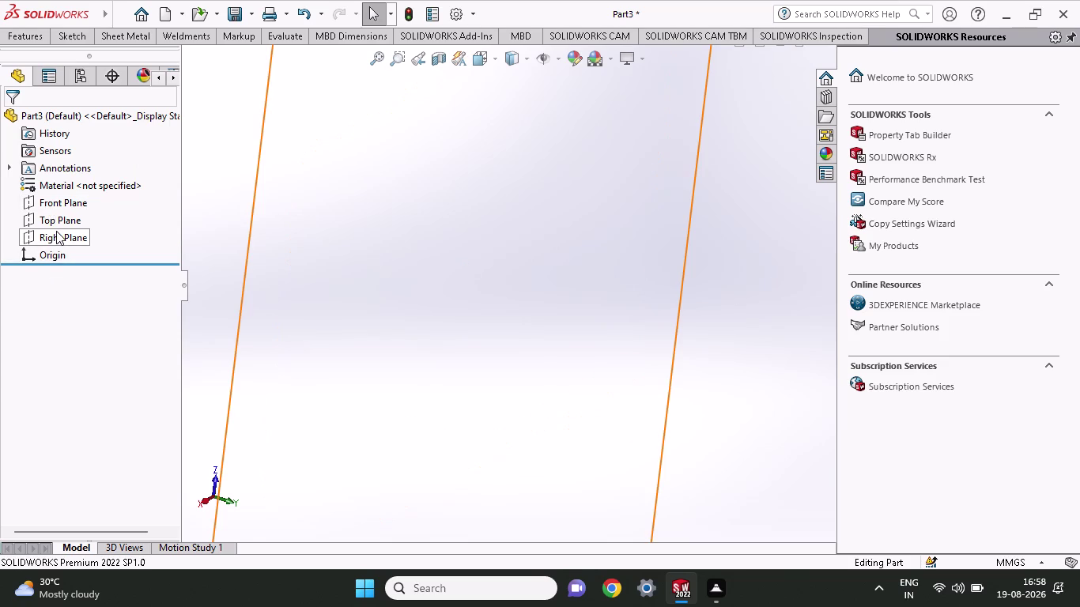
Start a sketch on the Front Plane and draw a center rectangle from the origin.
right_click(48, 206)
click(51, 188)
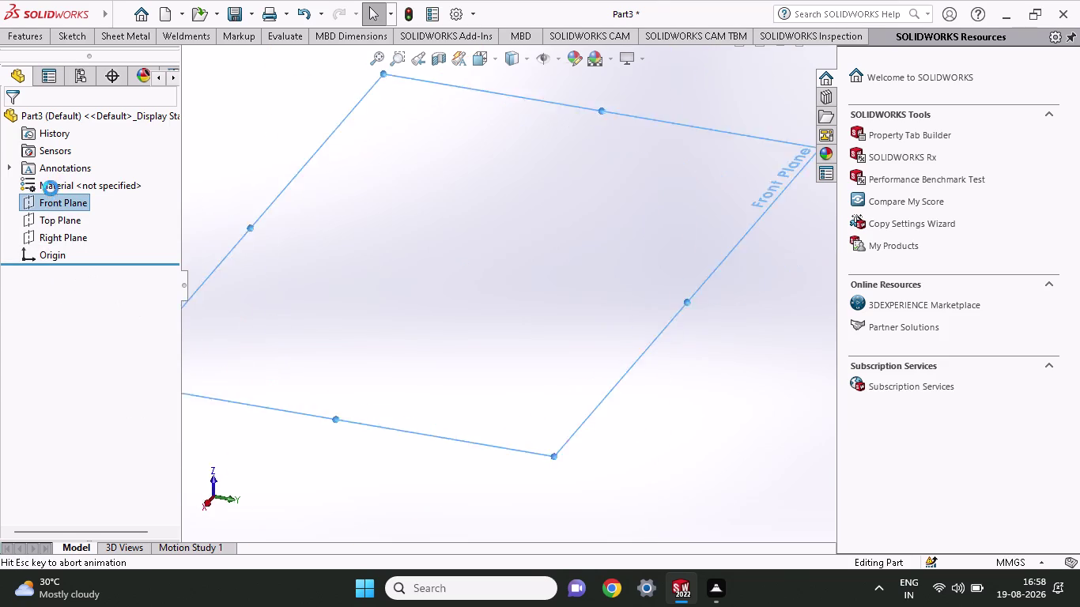
click(71, 36)
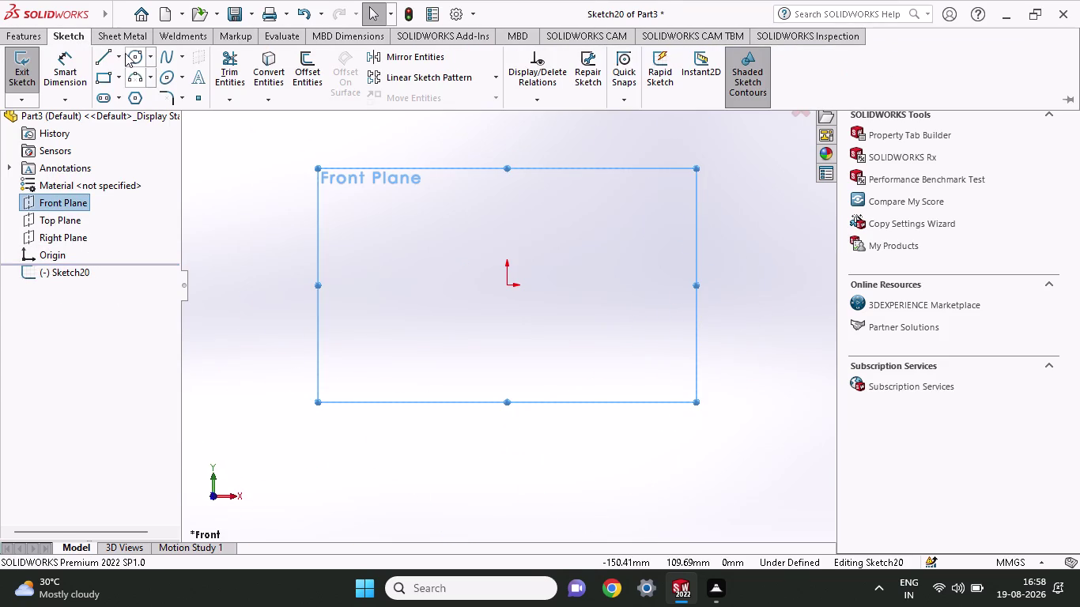
click(111, 77)
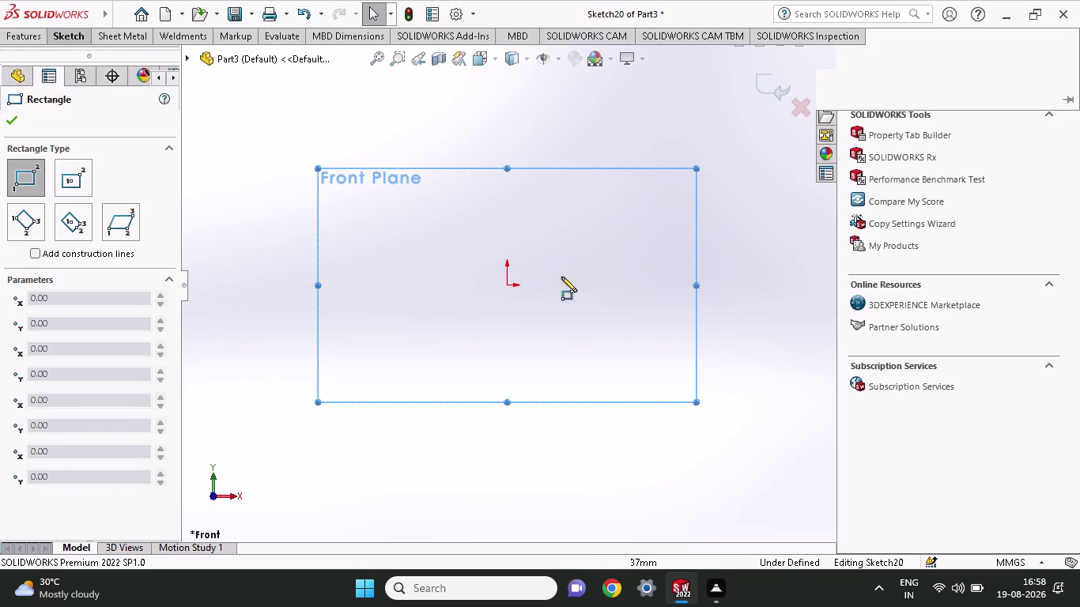
click(80, 37)
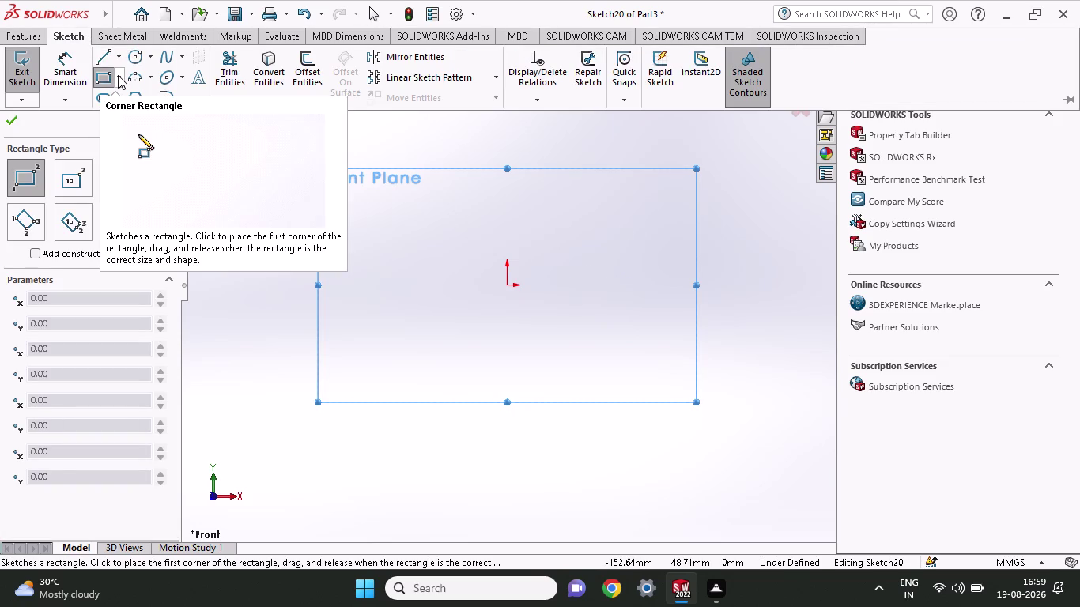
click(117, 75)
click(120, 122)
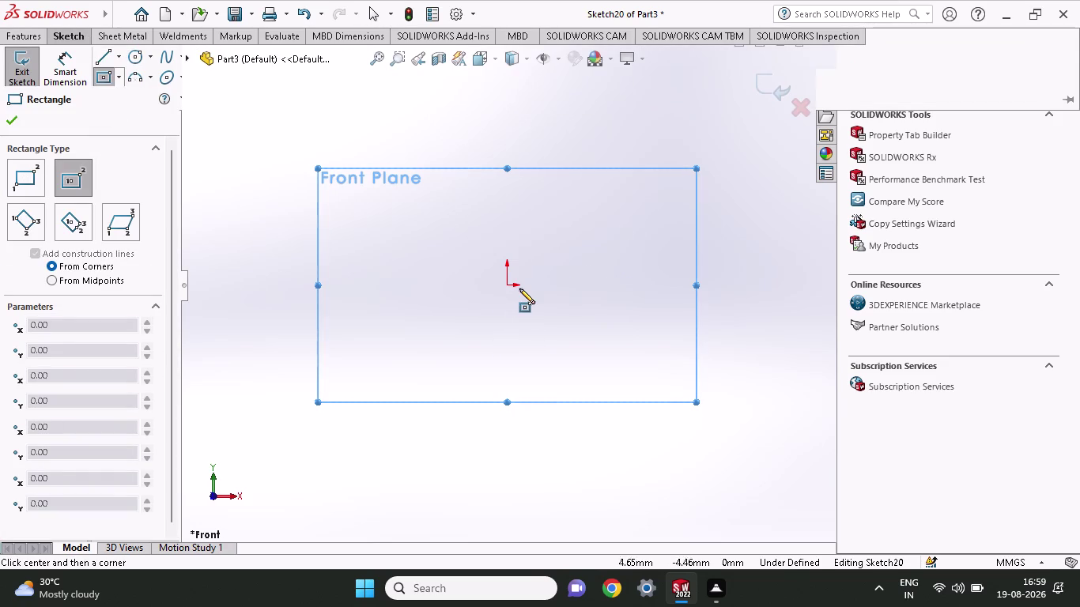
click(508, 287)
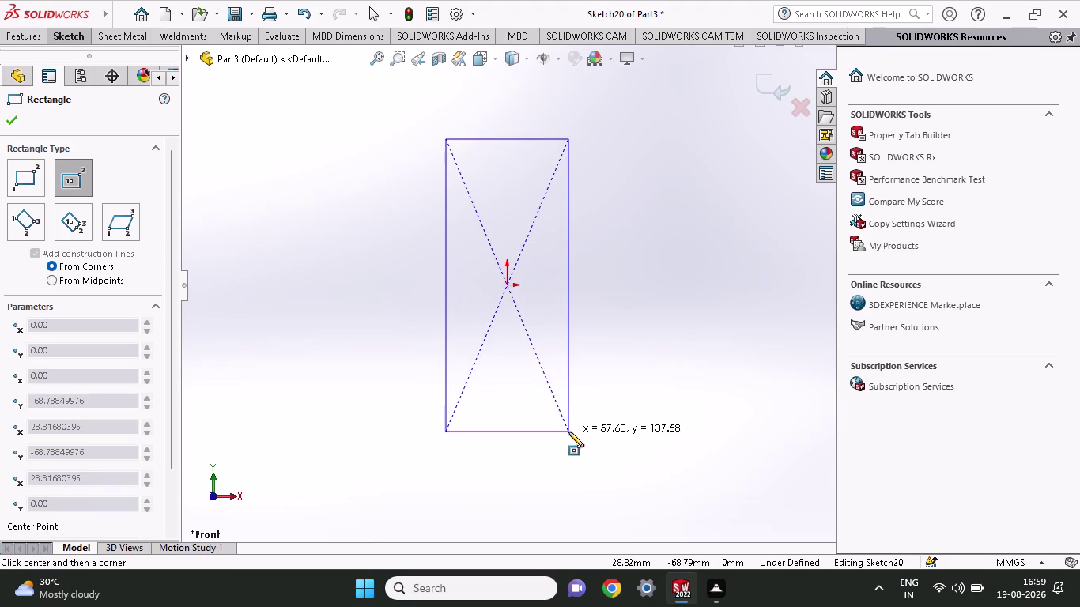
click(568, 435)
click(72, 30)
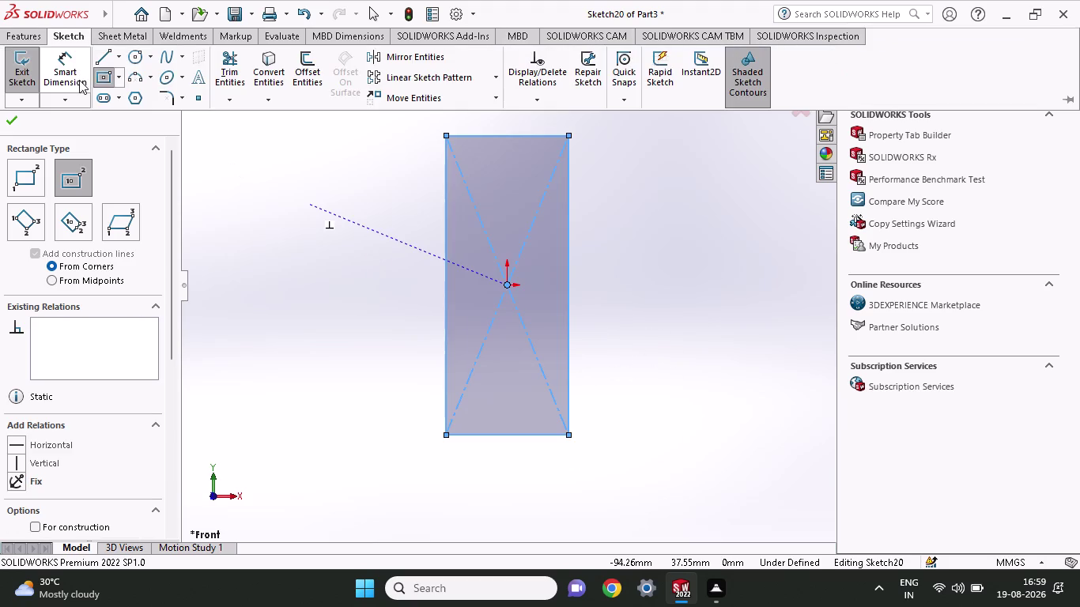
Dimension the rectangle 32 mm wide and 55 mm tall.
click(79, 80)
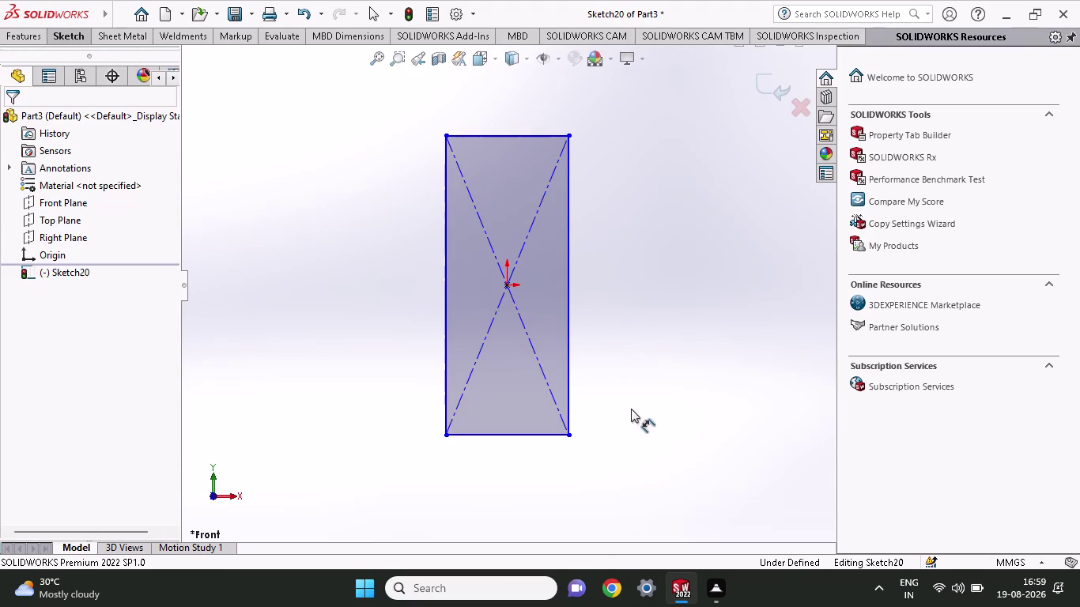
click(545, 436)
click(531, 488)
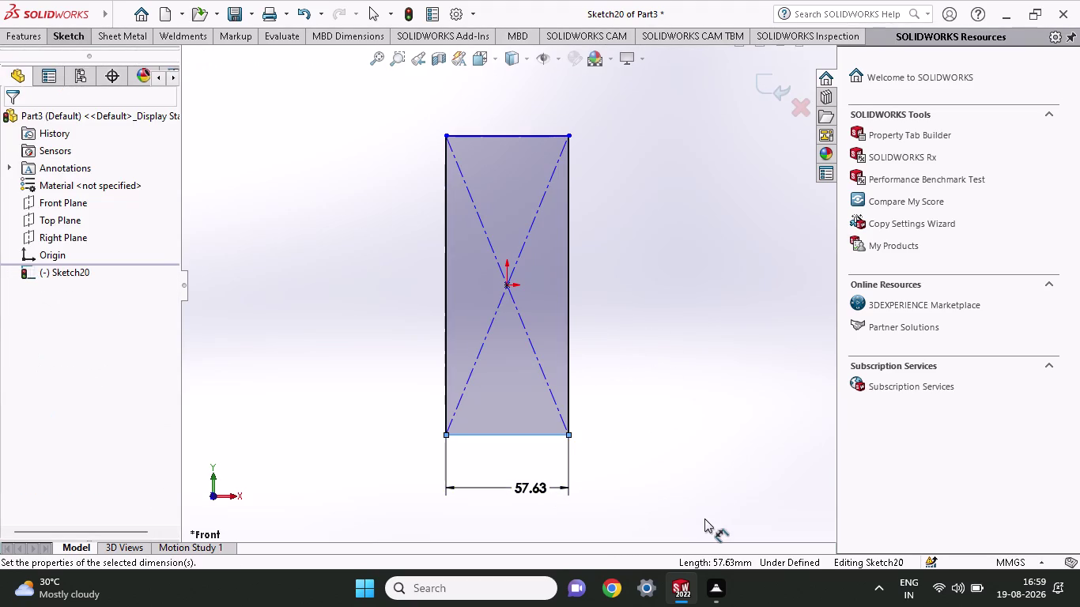
text(32)
key(Return)
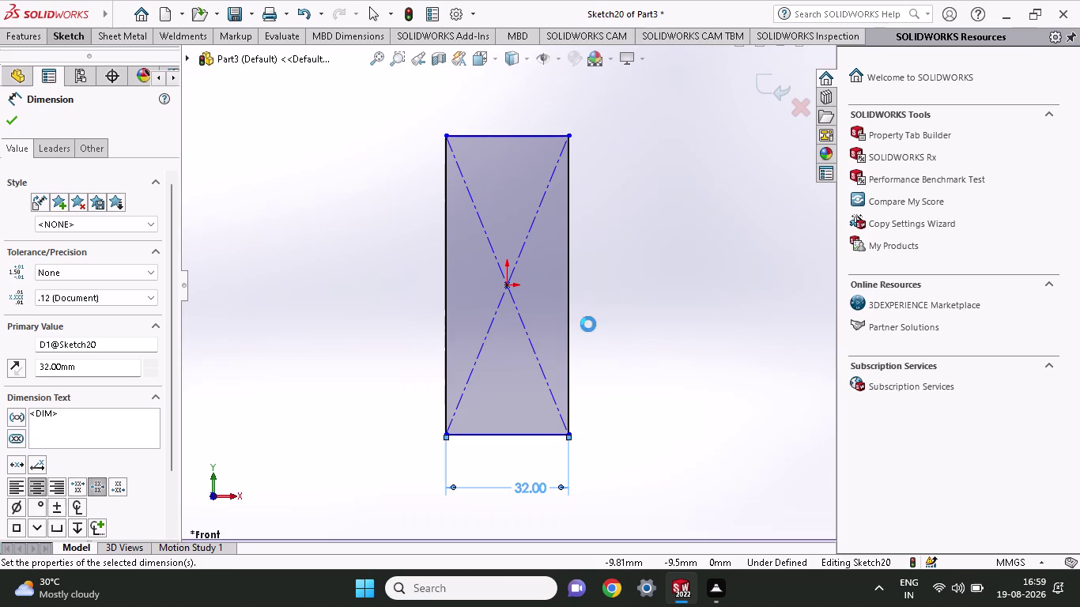
click(570, 326)
click(658, 330)
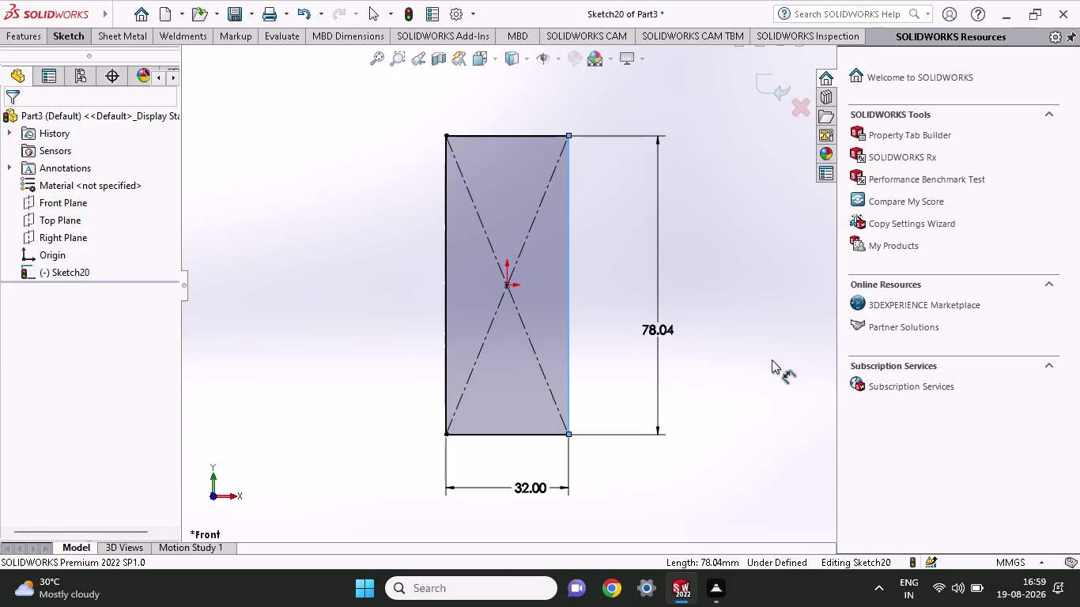
text(55)
key(Return)
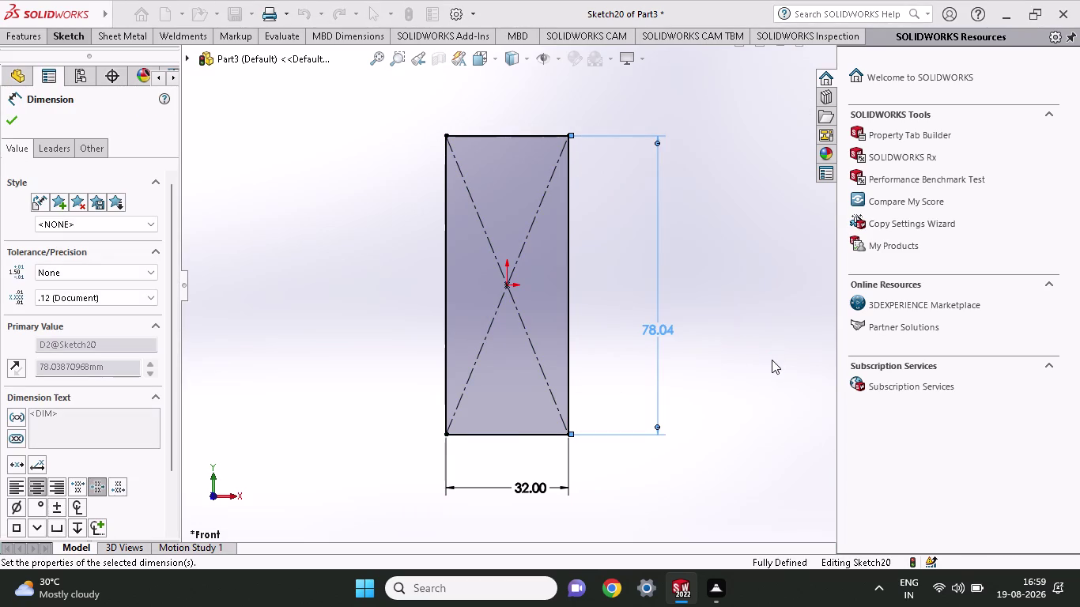
scroll(up, 3)
click(25, 37)
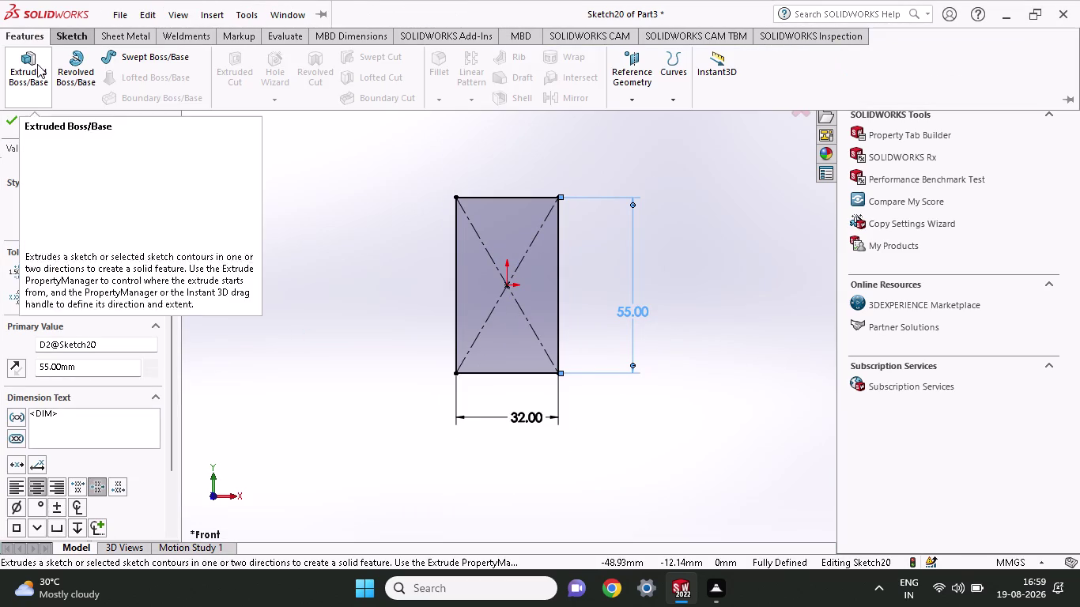
click(37, 64)
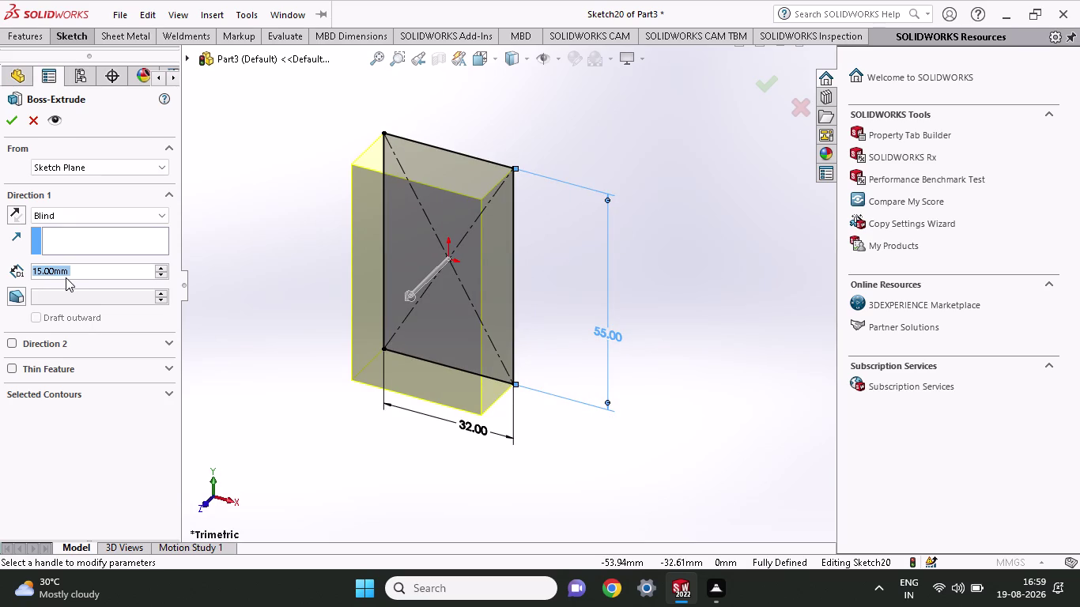
Extrude the rectangle 46 mm deep, then reselect the Front Plane.
text(46)
key(Return)
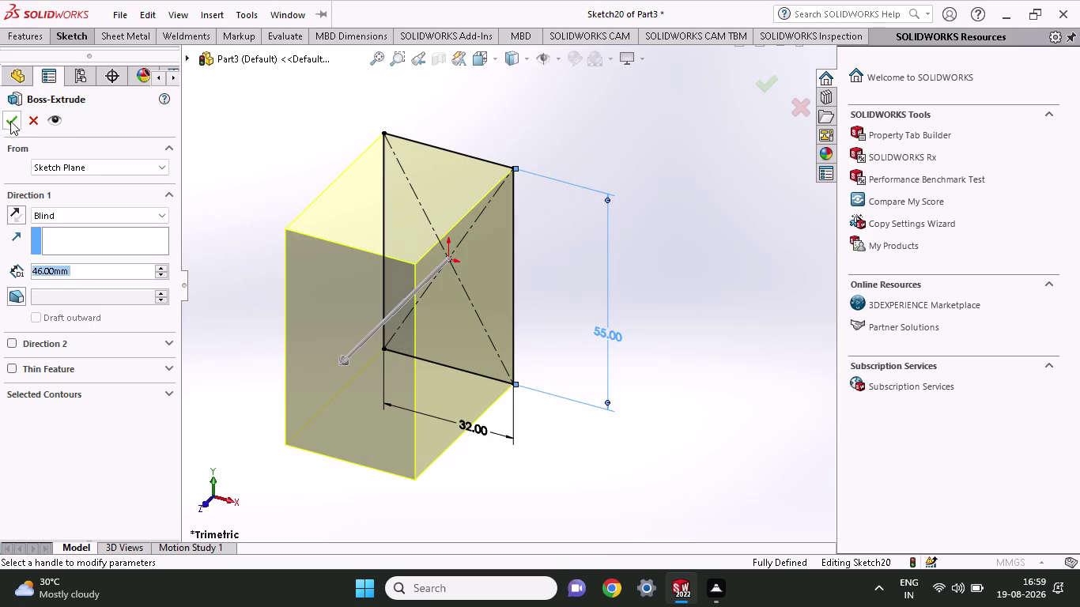
click(11, 120)
click(630, 383)
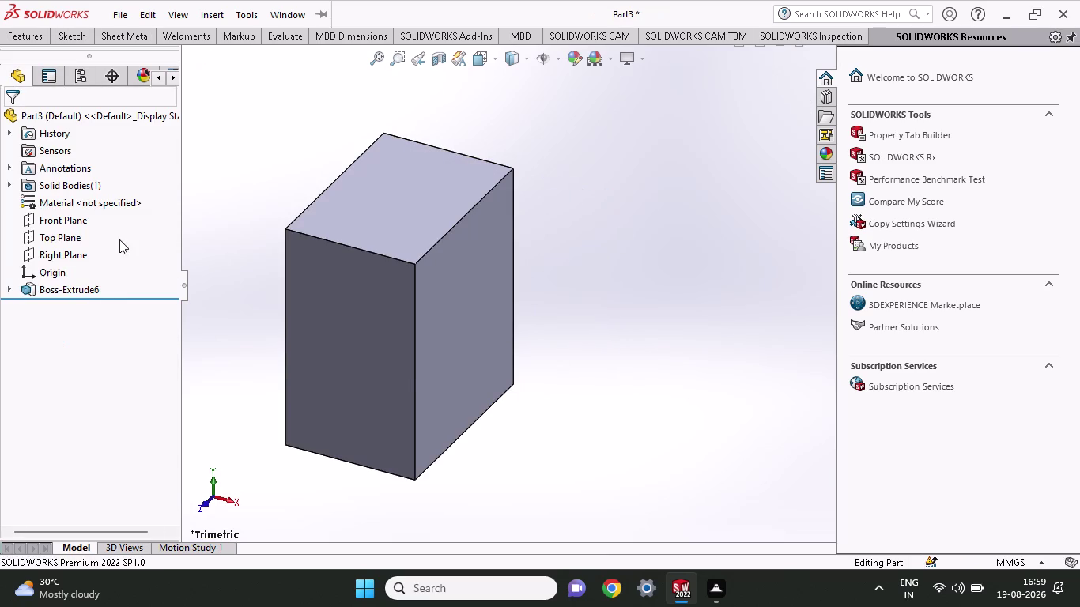
click(68, 222)
Draw a corner rectangle over the block's lower-left part on the Front Plane.
click(88, 203)
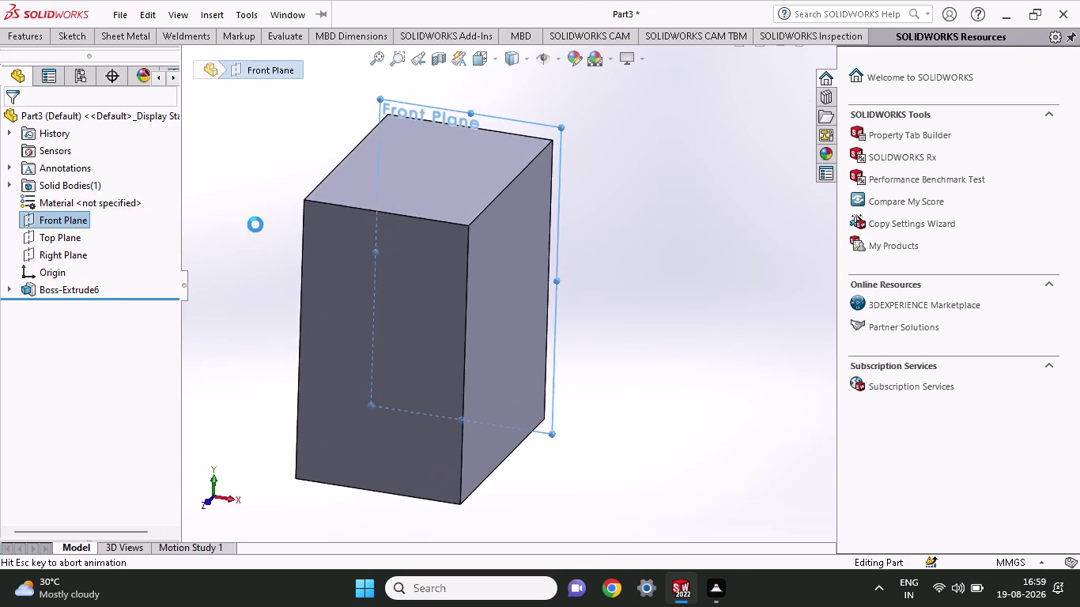
scroll(up, 3)
scroll(down, 3)
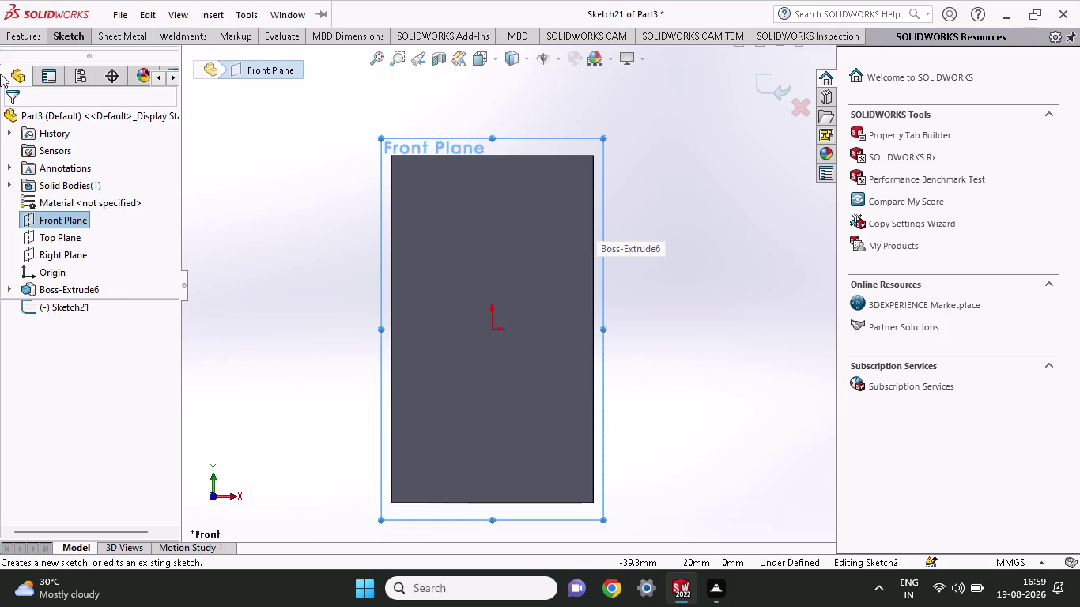
click(53, 39)
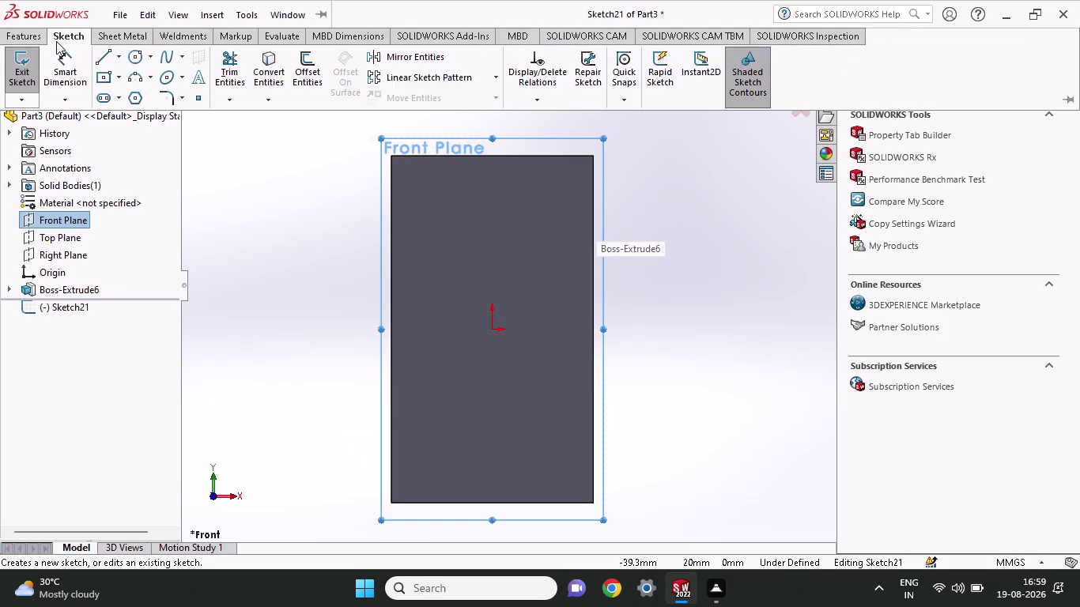
click(114, 79)
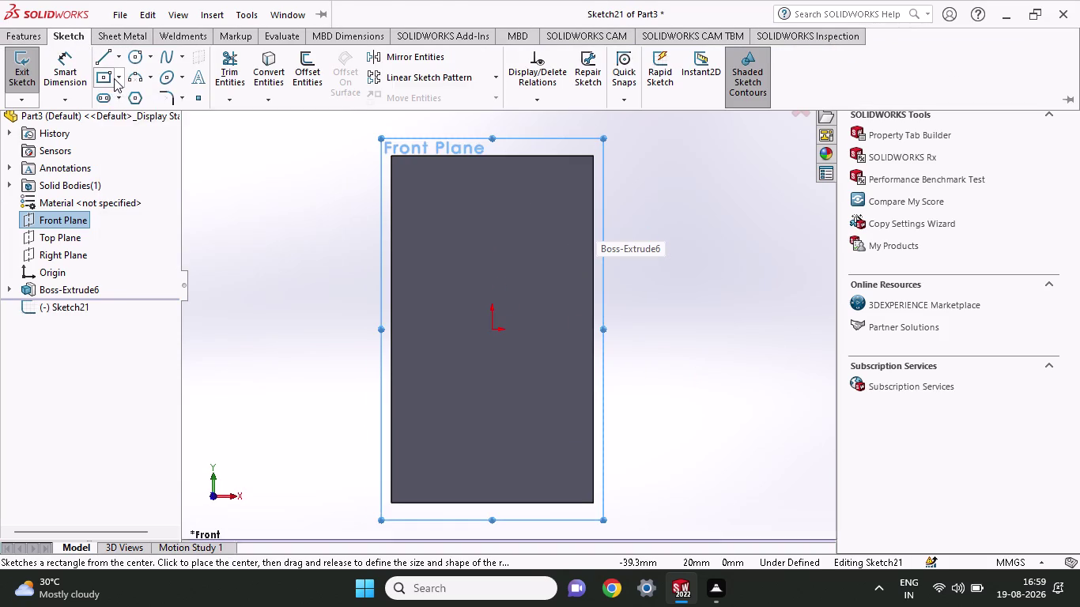
click(113, 94)
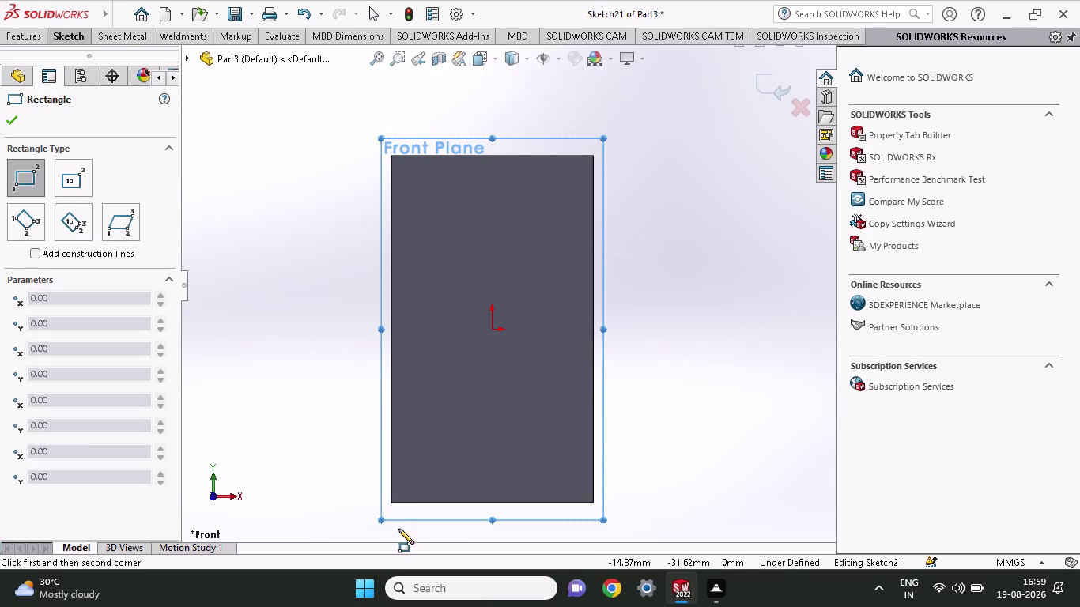
drag(388, 500, 390, 490)
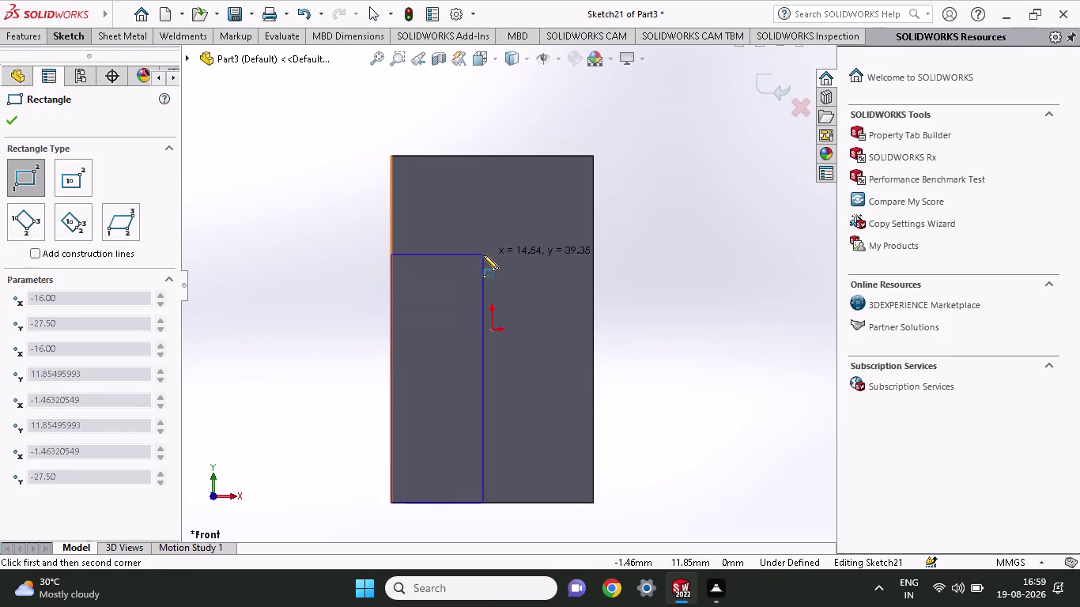
click(483, 255)
click(71, 41)
click(72, 63)
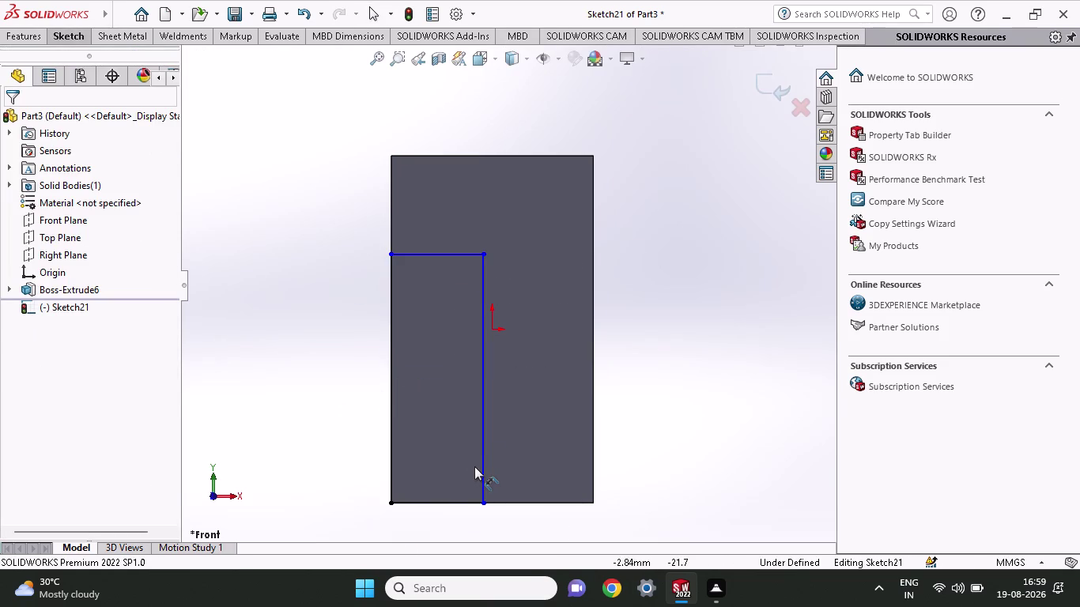
Dimension the strip's width as 32-22, giving 10 mm.
click(456, 501)
scroll(down, 3)
scroll(down, 3)
click(453, 511)
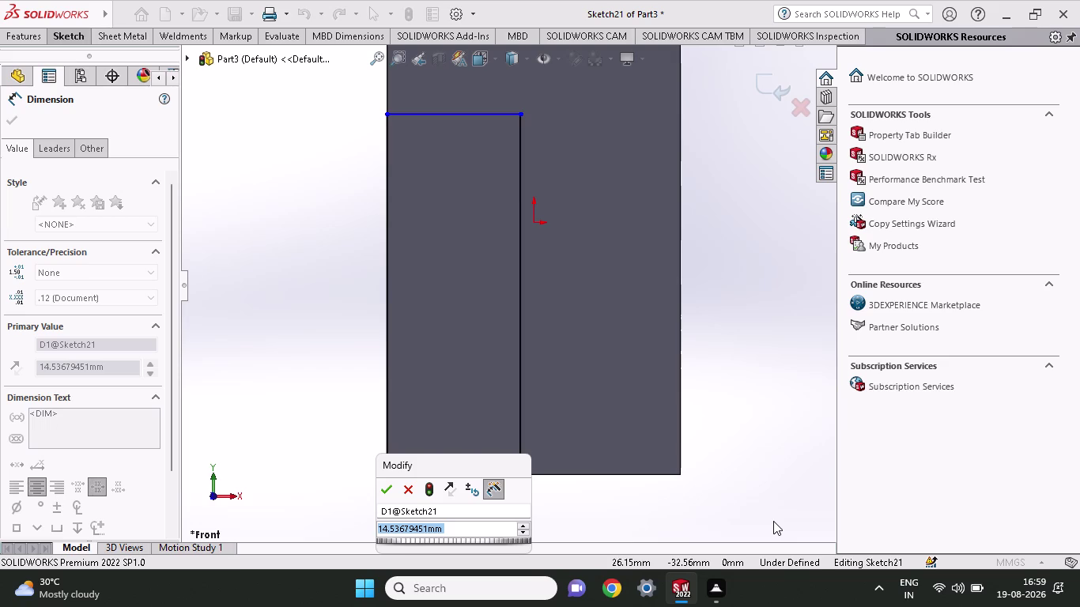
text(32-)
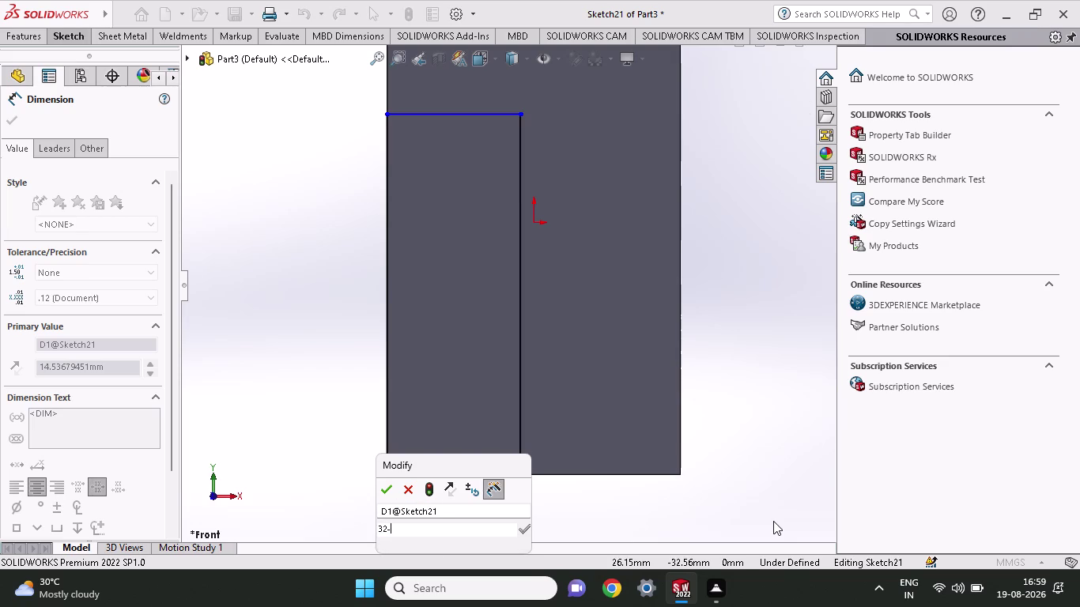
text(22)
key(Return)
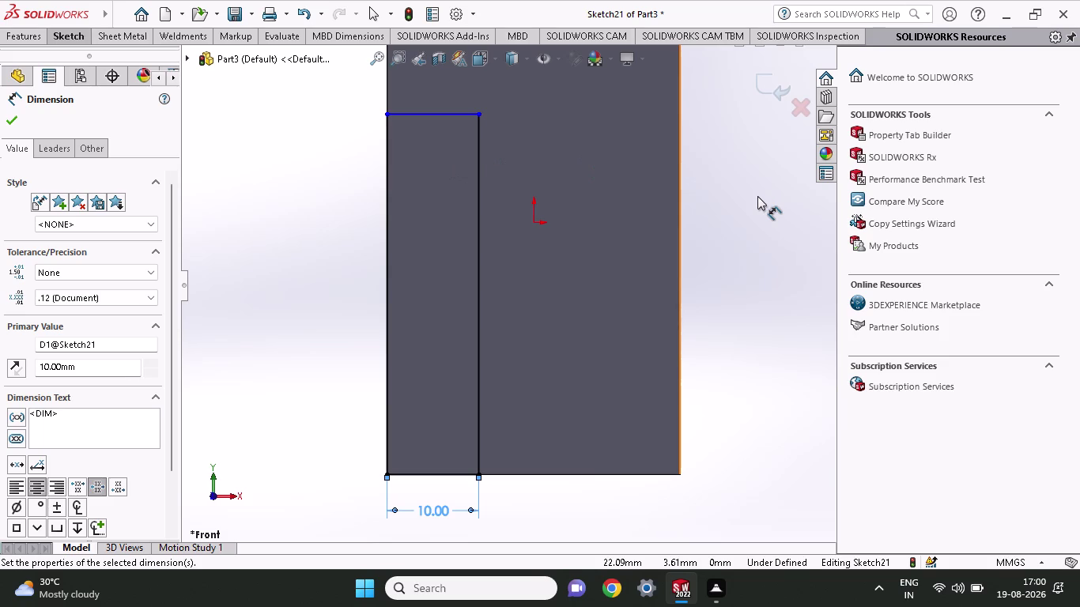
Dimension the strip's height as 55-12, giving 43 mm.
scroll(up, 3)
scroll(up, 3)
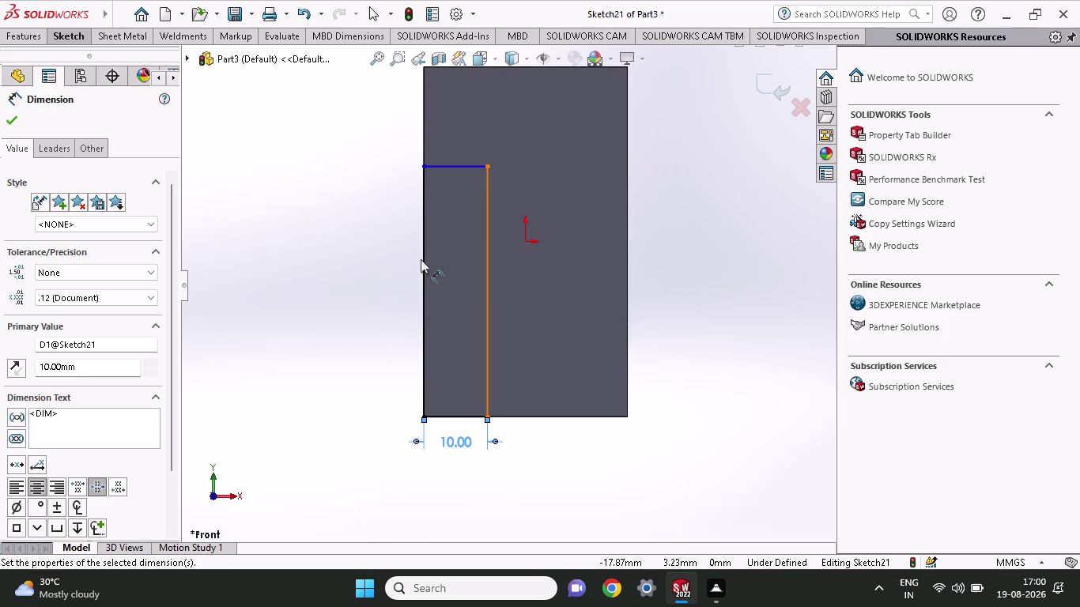
click(489, 268)
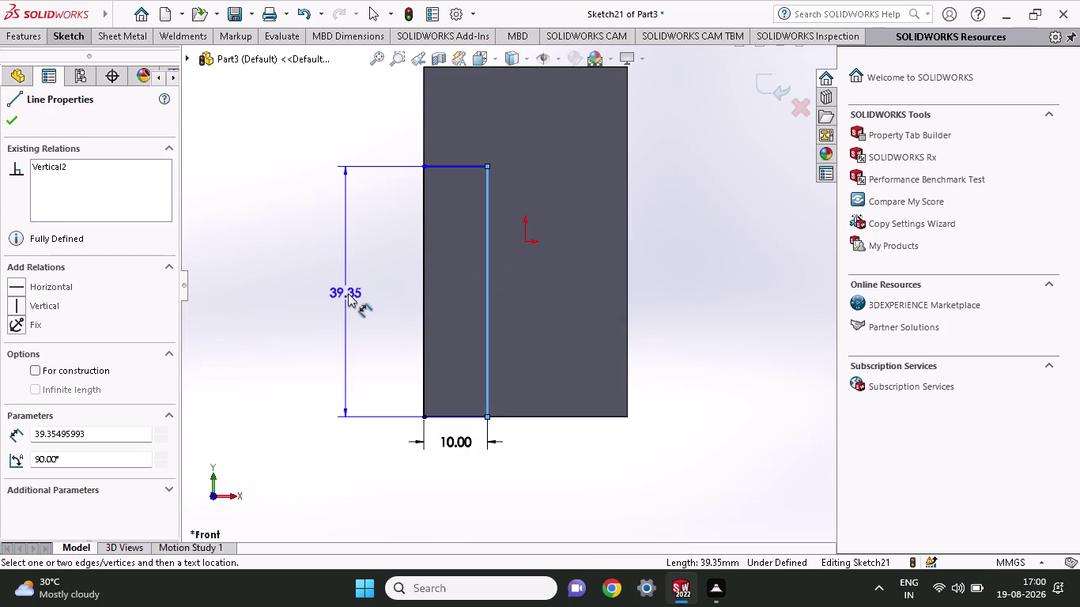
click(357, 311)
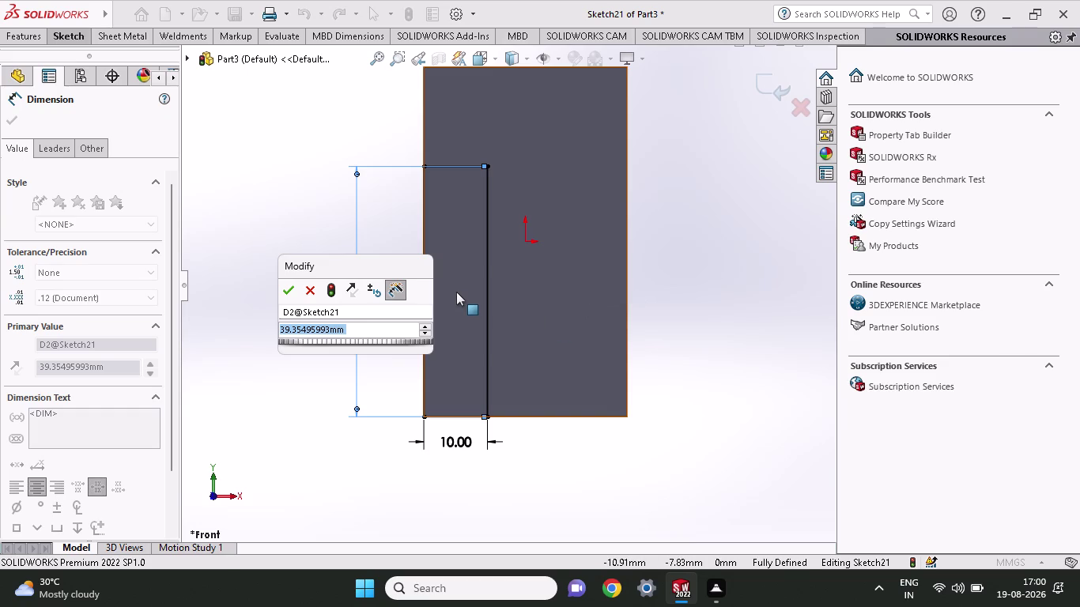
text(55-12)
key(Return)
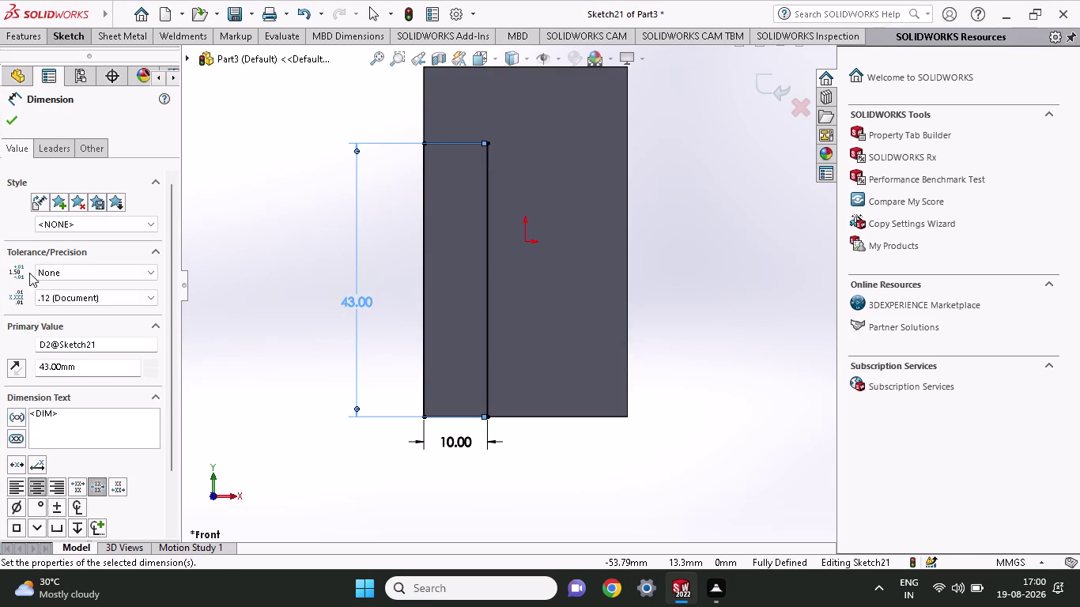
click(10, 120)
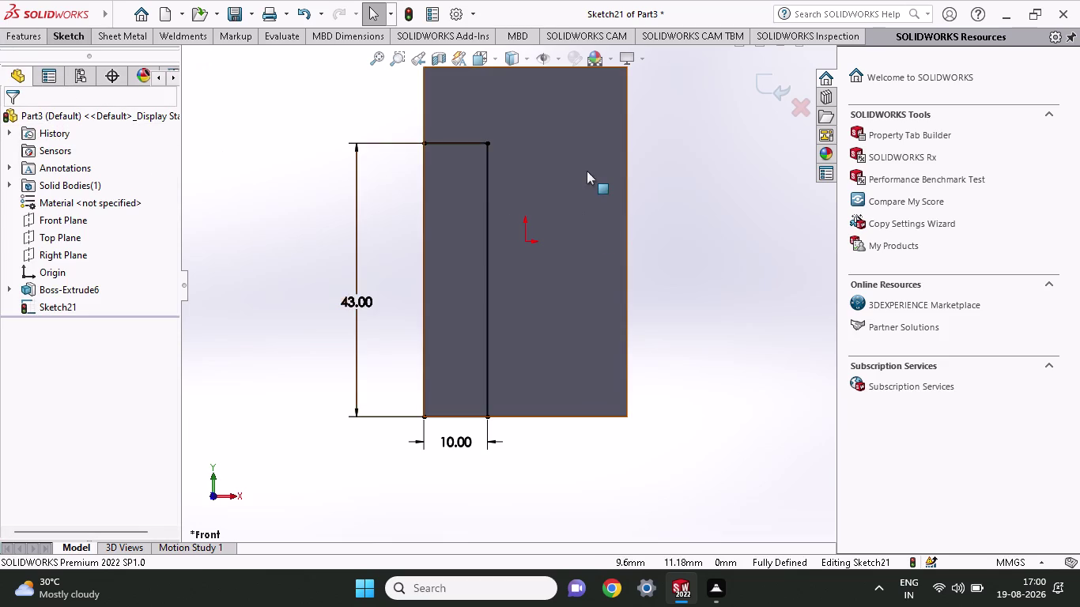
click(73, 38)
Draw a corner rectangle along the block's right edge.
click(104, 82)
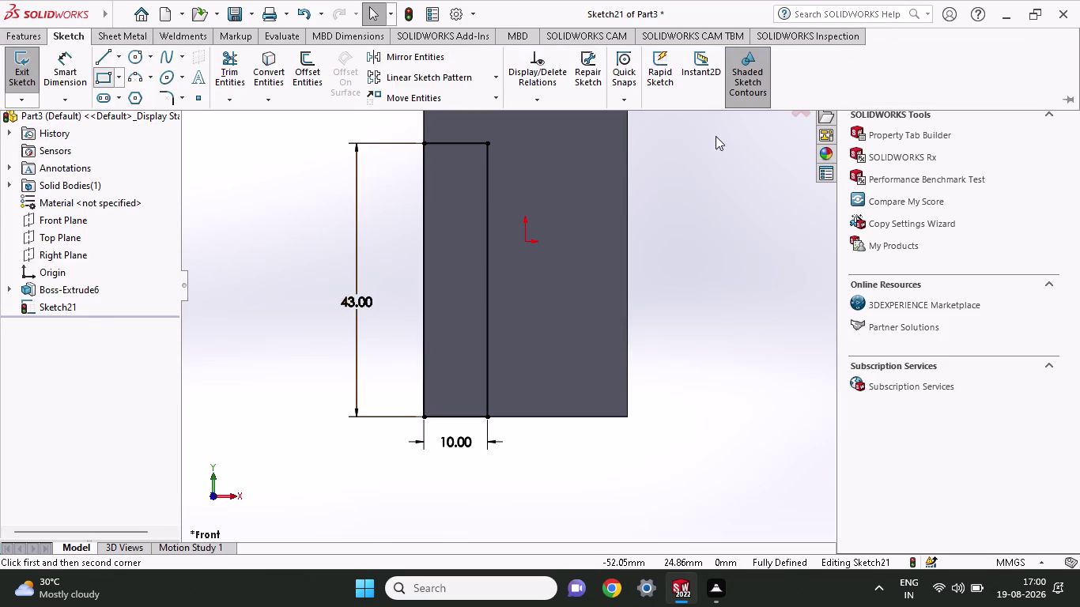
click(625, 68)
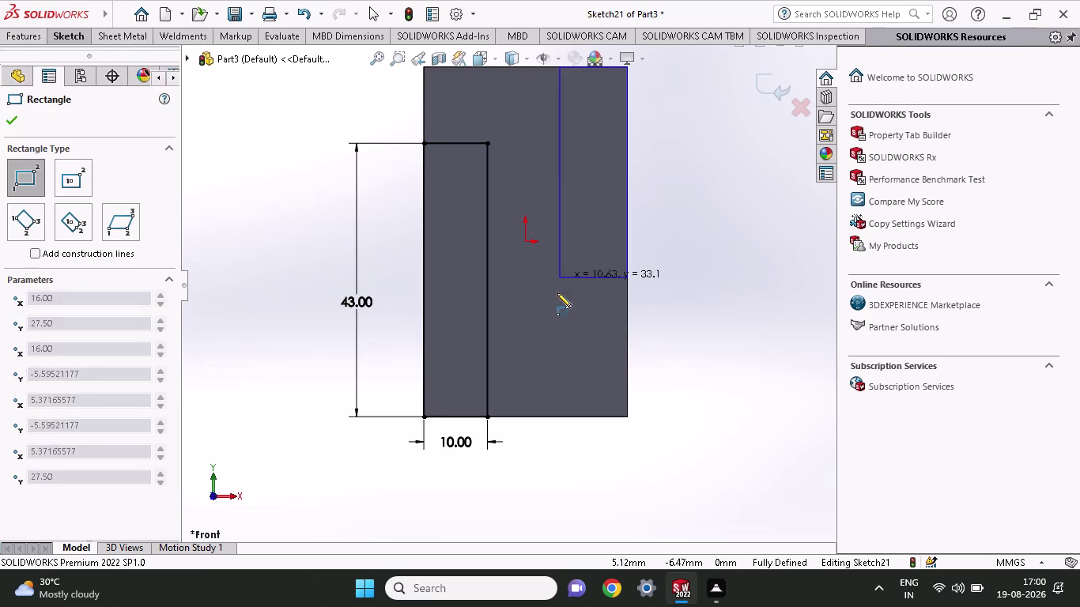
click(562, 329)
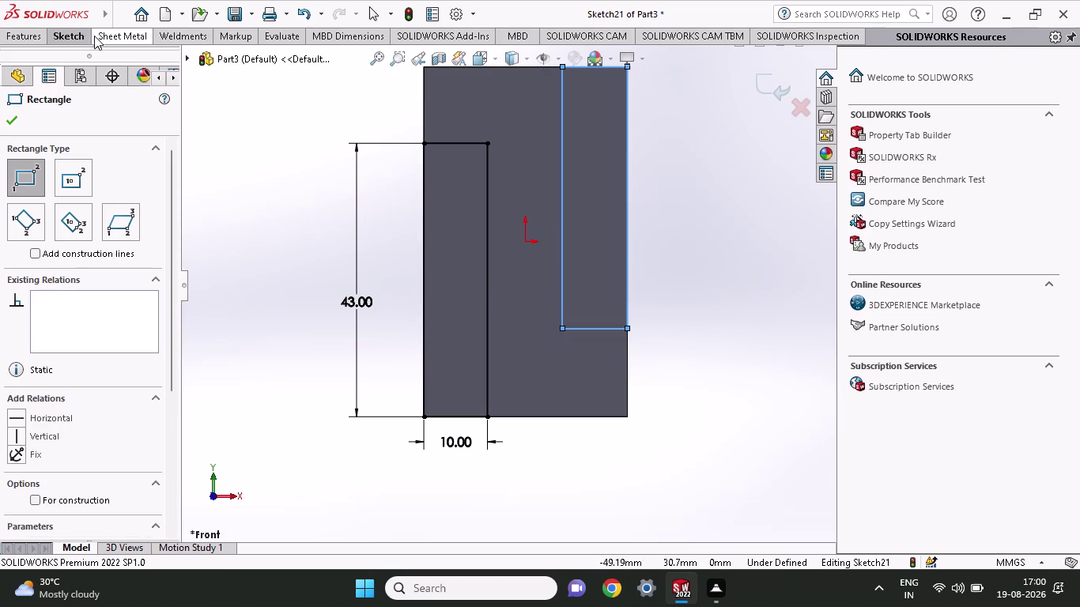
click(76, 38)
click(80, 65)
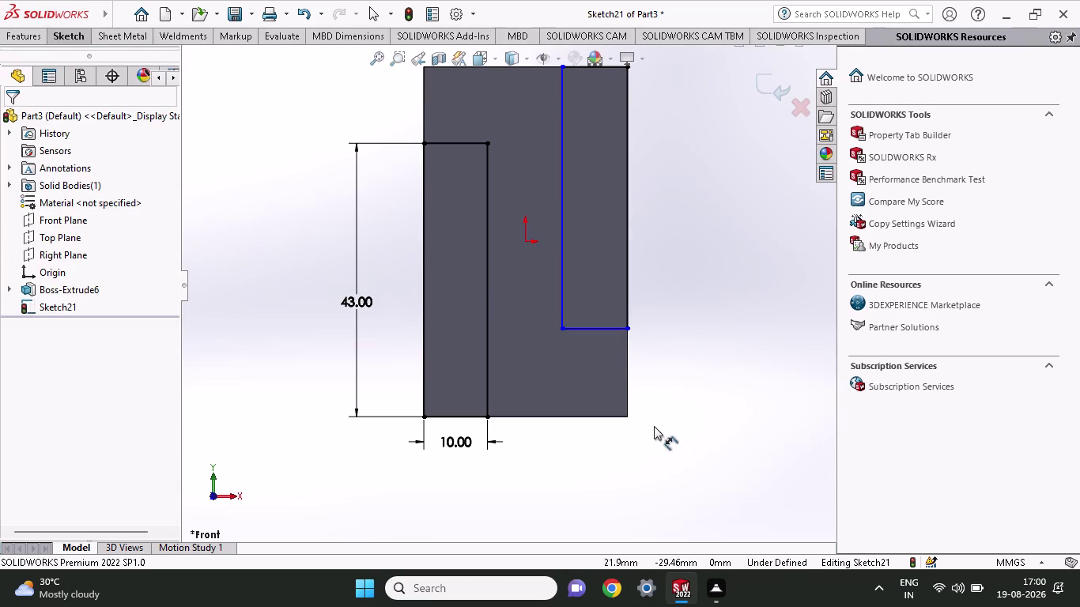
Dimension the right rectangle's lower corner 12 mm above the base.
click(628, 416)
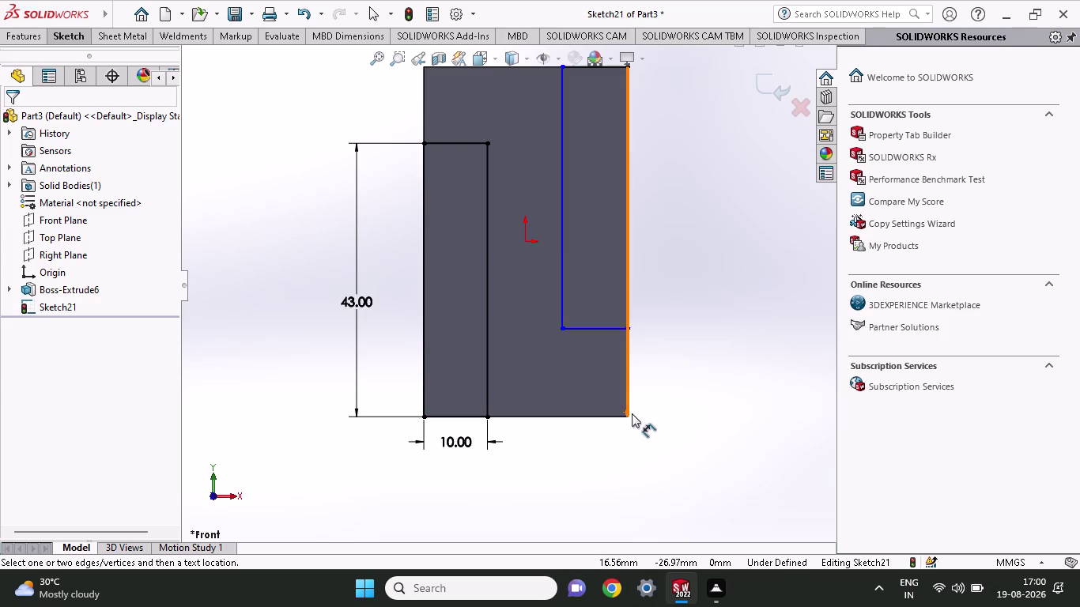
click(626, 419)
click(629, 330)
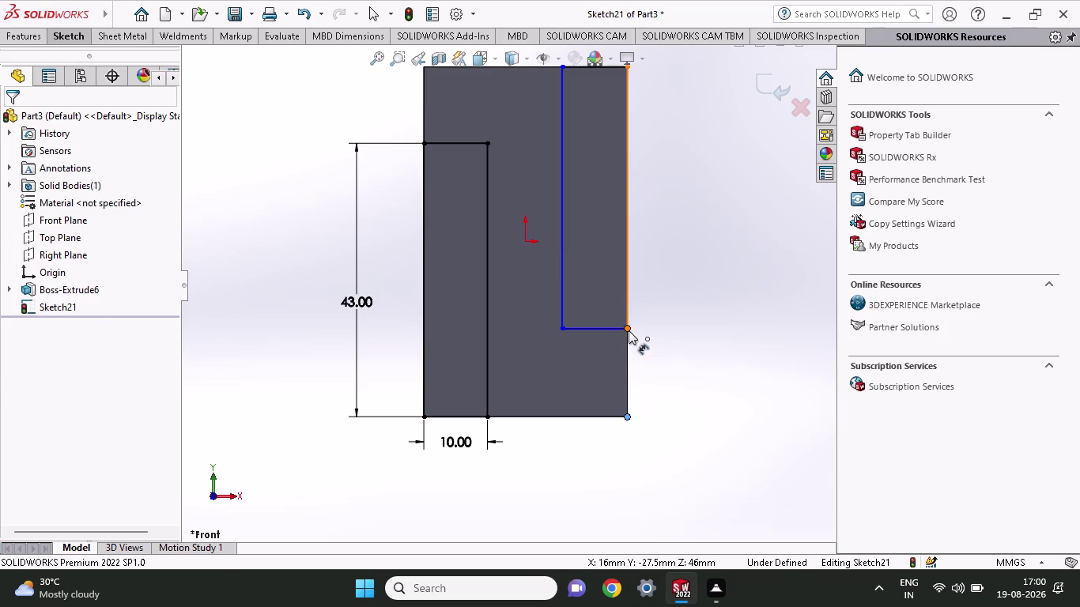
click(684, 347)
text(12)
key(Return)
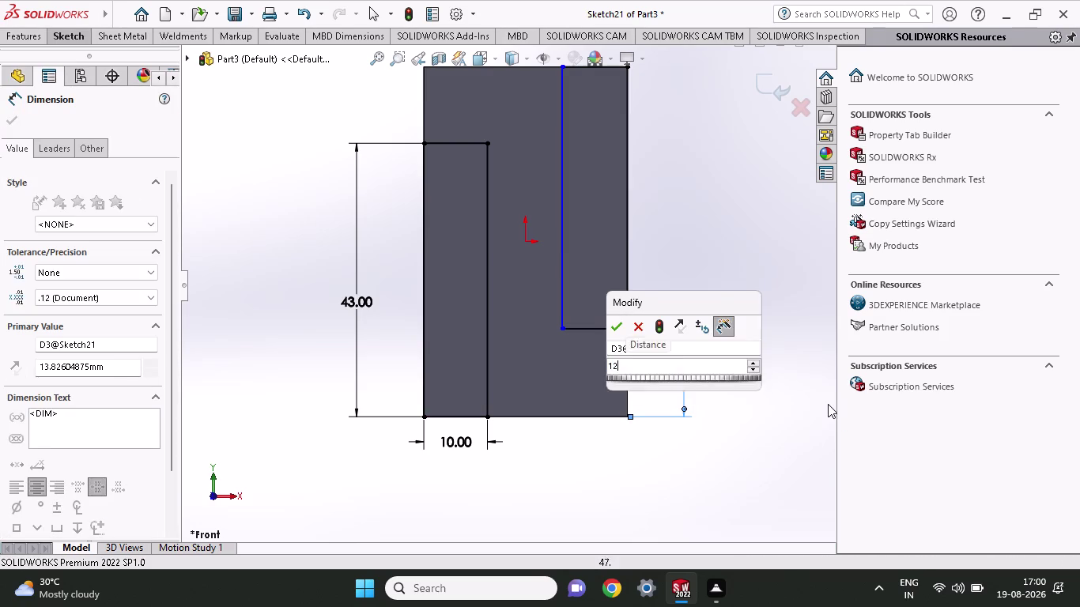
scroll(up, 3)
scroll(up, 3)
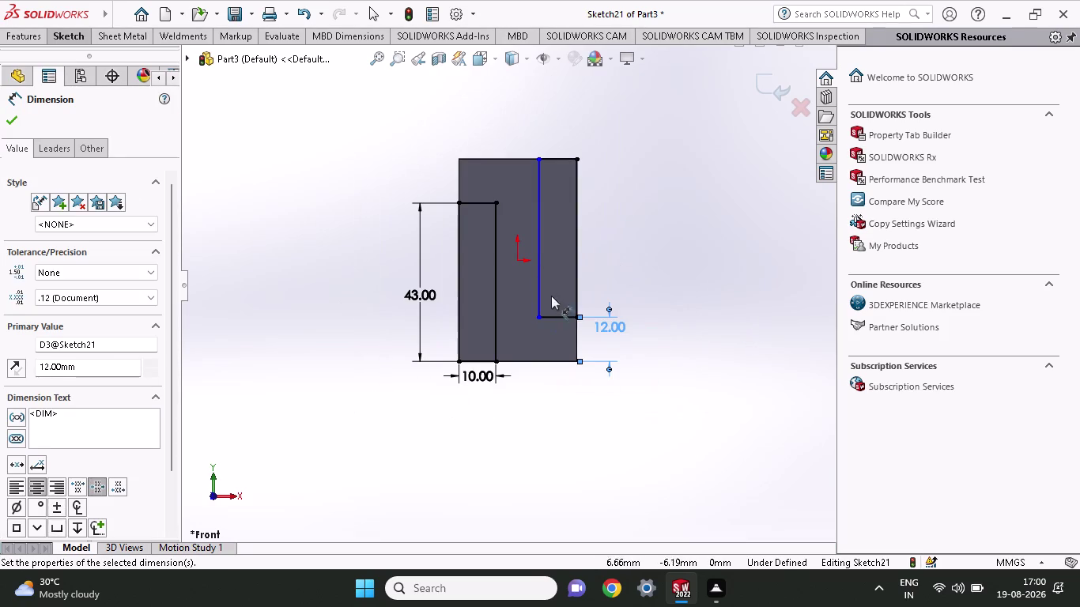
click(561, 315)
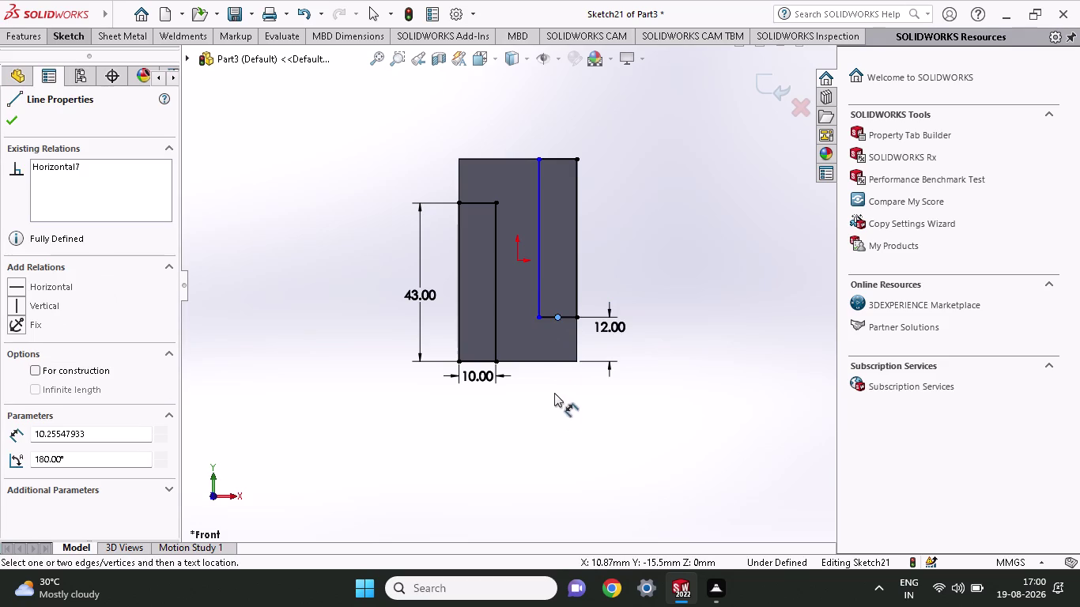
drag(570, 315, 570, 374)
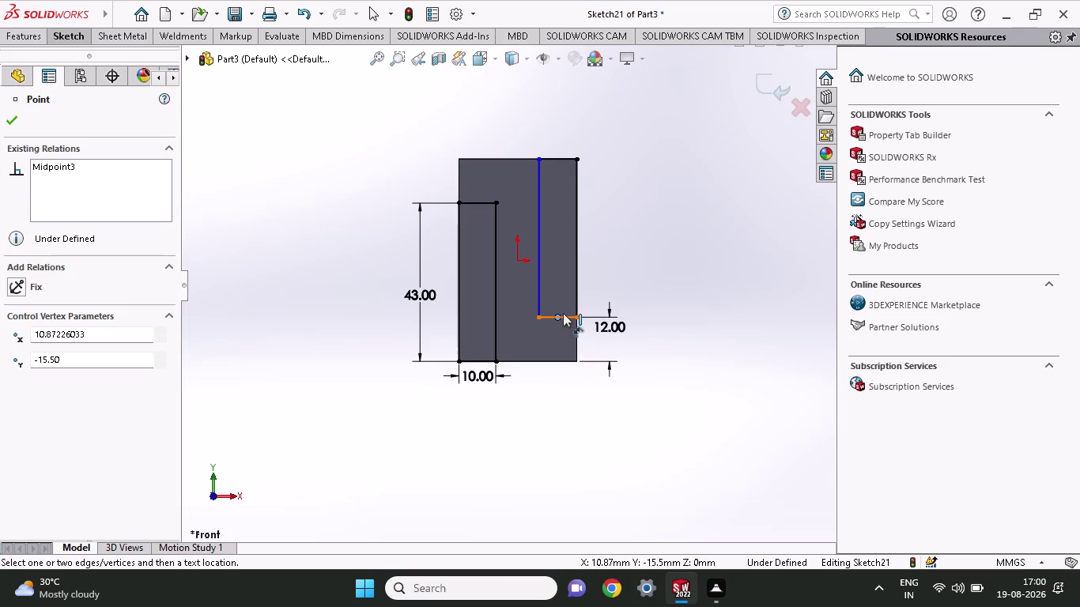
Set the right rectangle's bottom width to 5 mm.
click(576, 316)
click(537, 318)
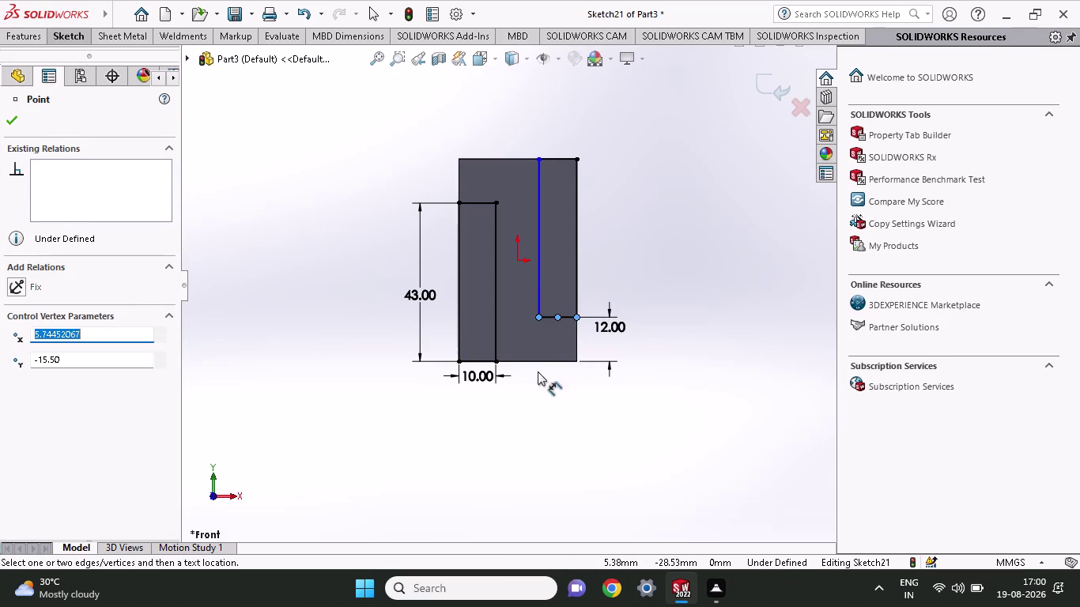
click(559, 399)
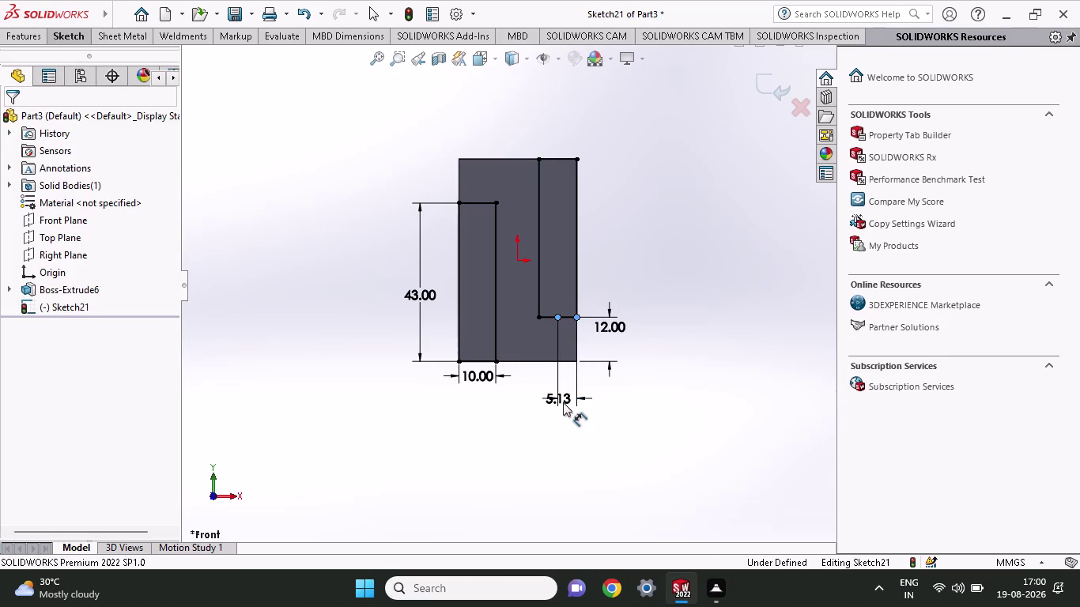
key(5)
key(Return)
Add the top width as a driven dimension, accepting the driven prompt.
scroll(up, 3)
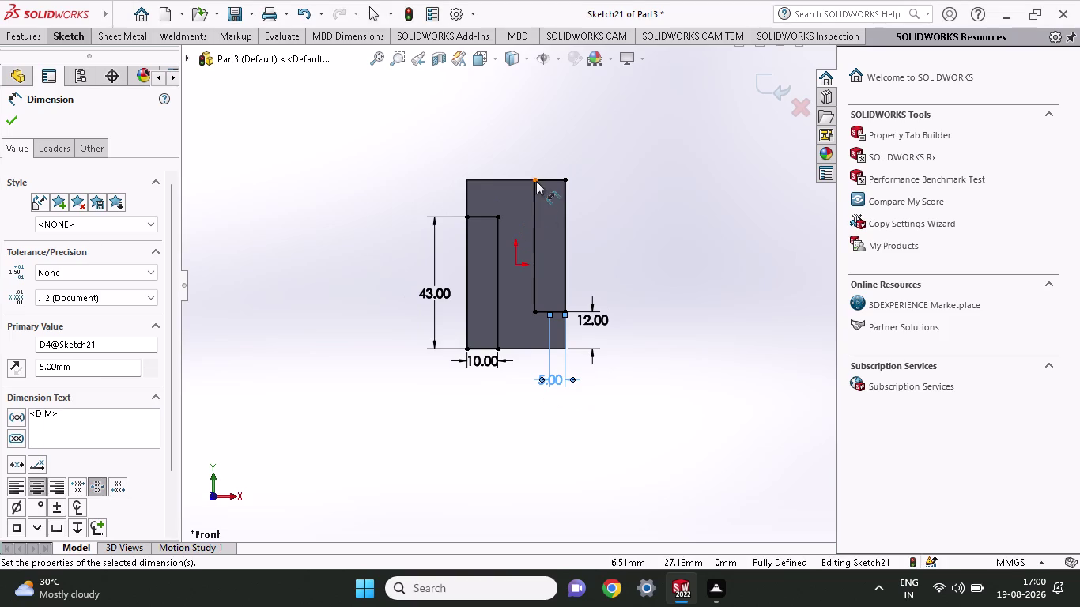
click(534, 179)
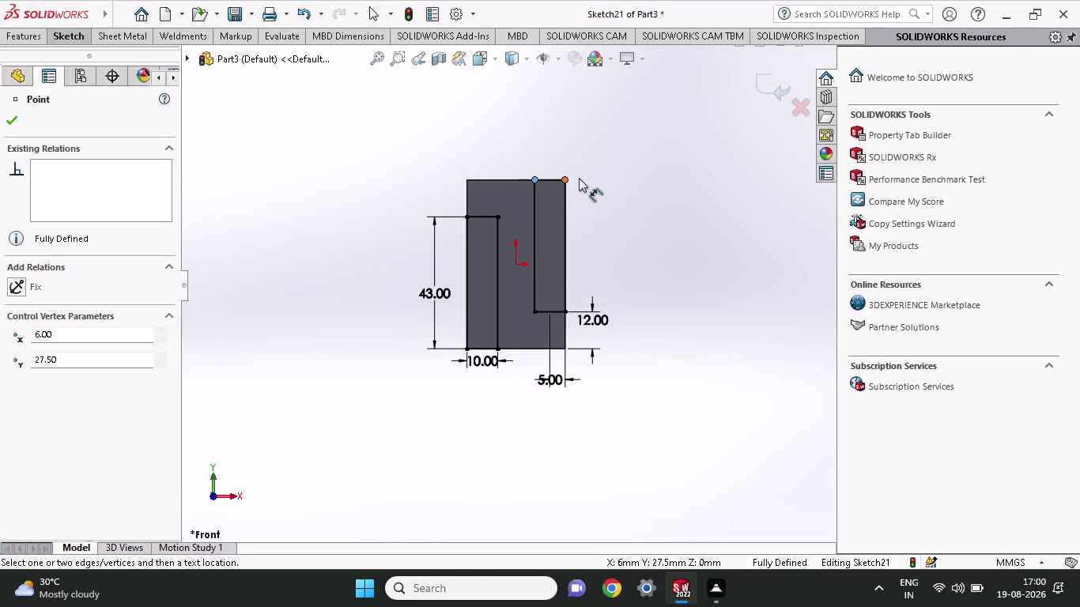
click(565, 181)
click(564, 143)
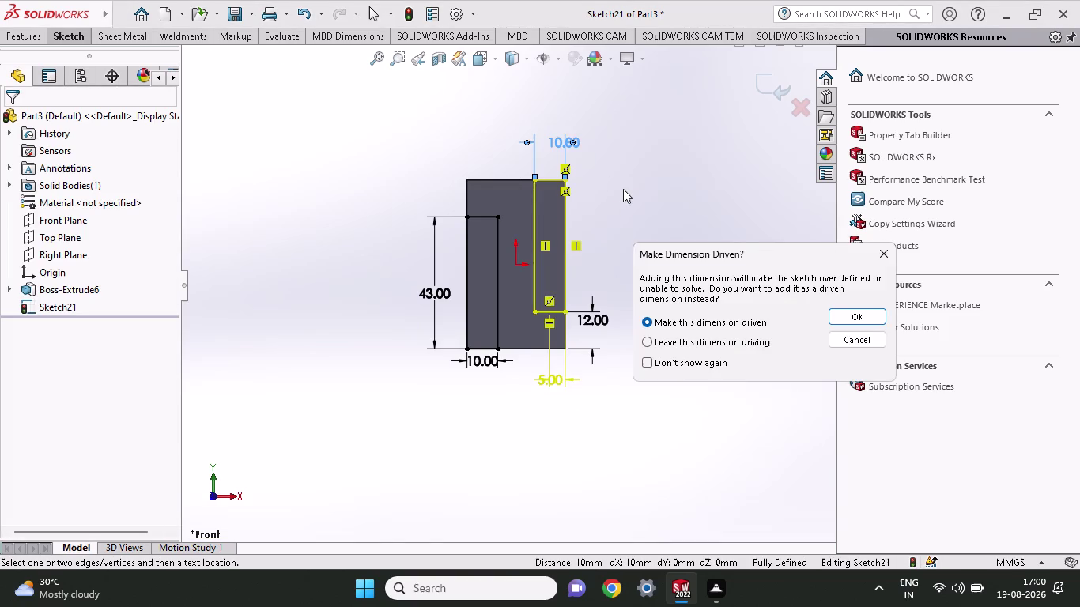
click(881, 250)
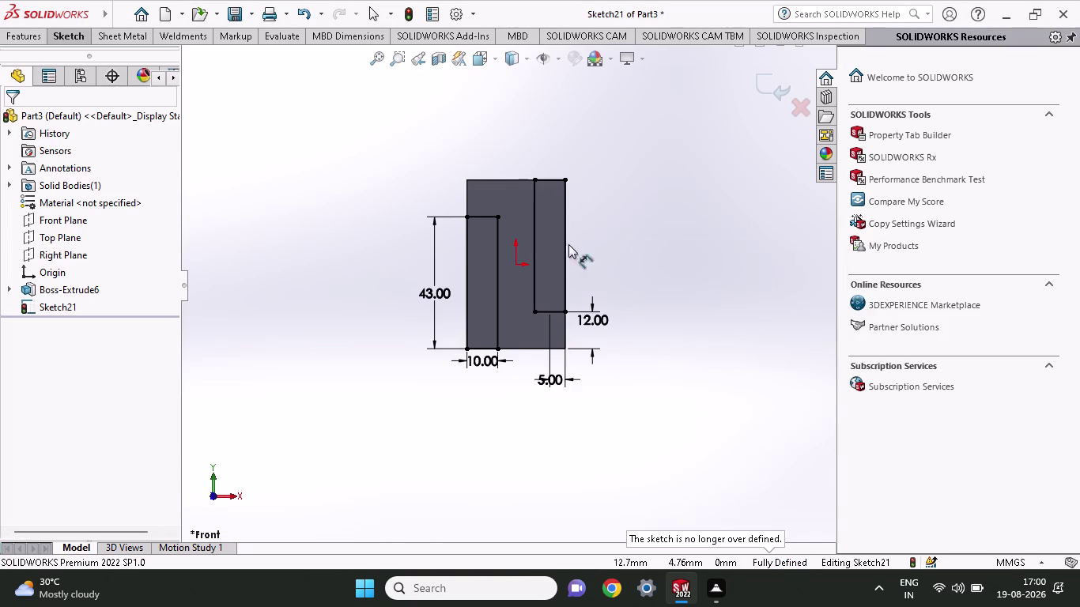
scroll(down, 3)
click(26, 43)
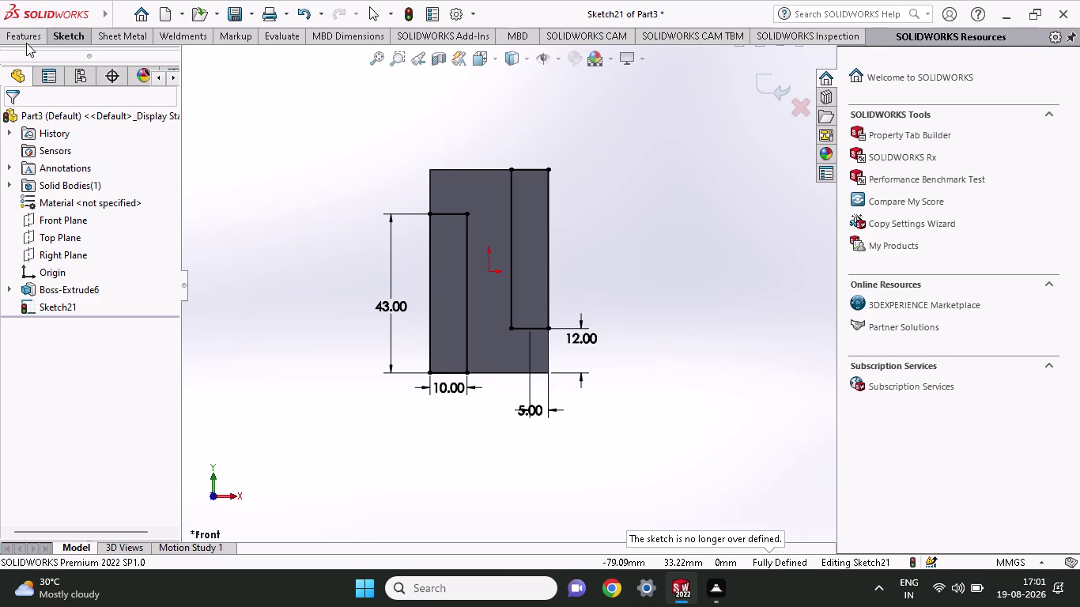
click(224, 58)
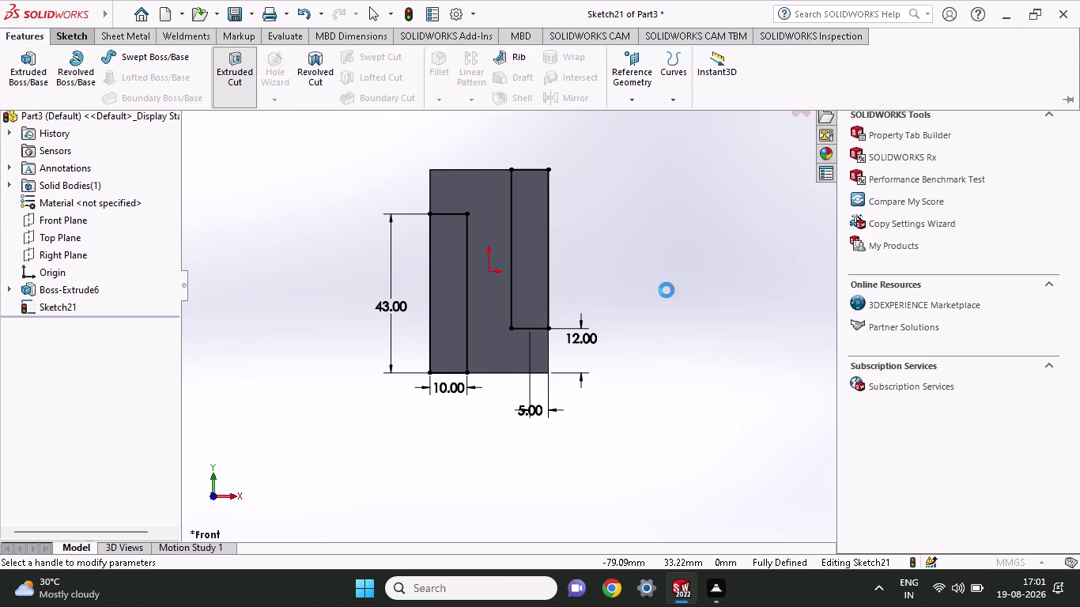
Cut-extrude the left strip region Through All in the first direction.
click(537, 278)
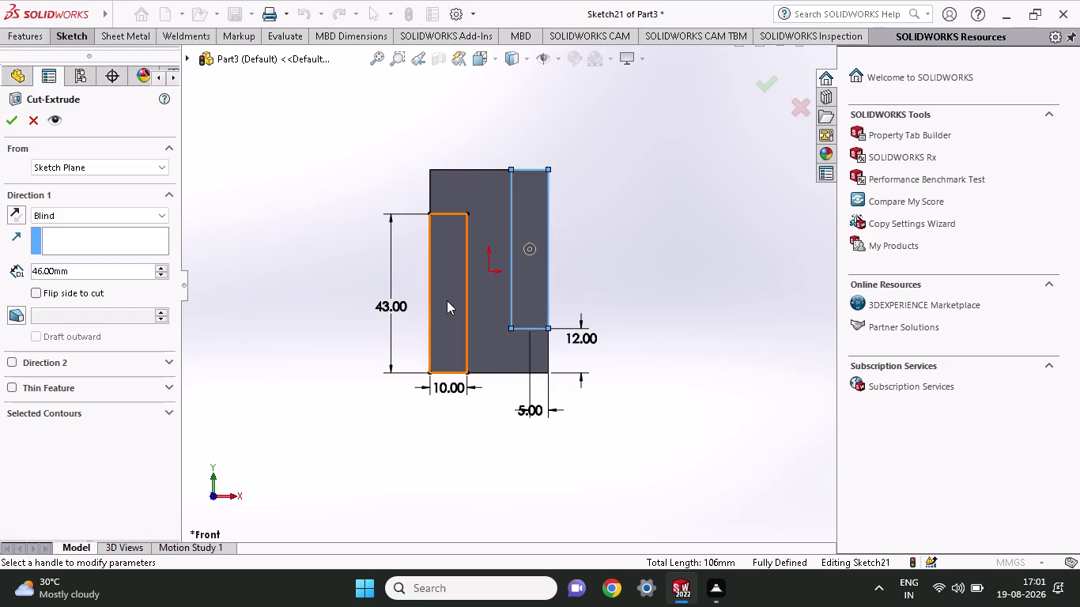
click(447, 301)
middle_drag(218, 221, 247, 263)
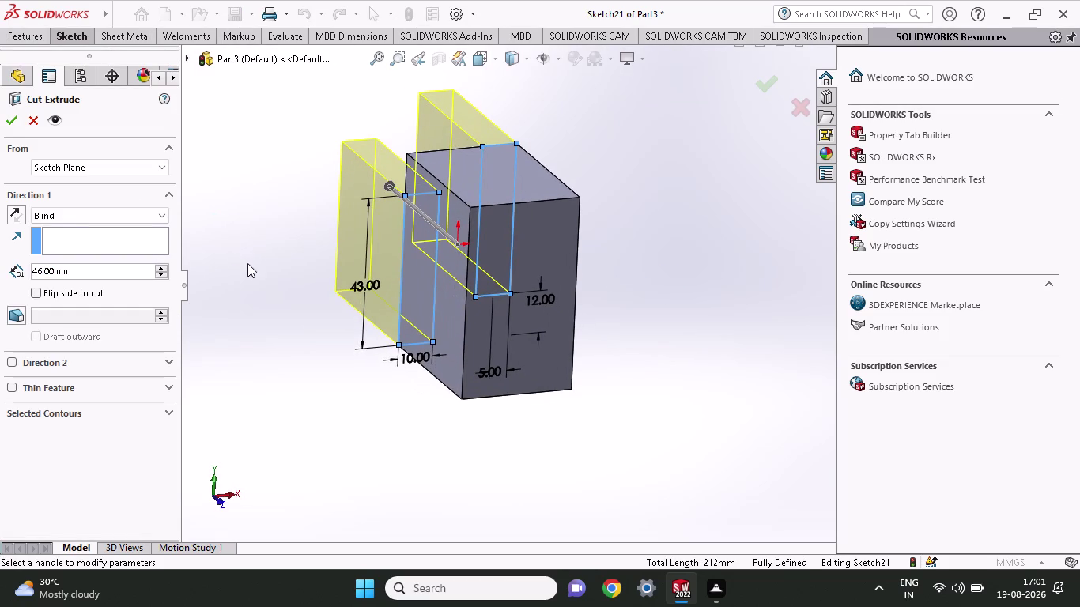
click(70, 217)
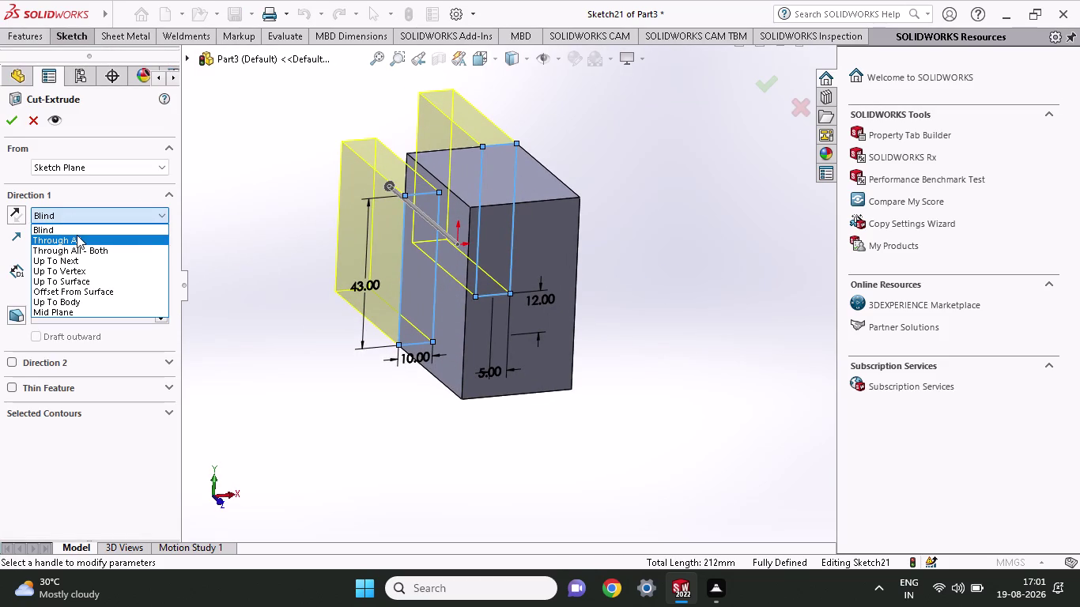
click(77, 235)
drag(386, 178, 355, 137)
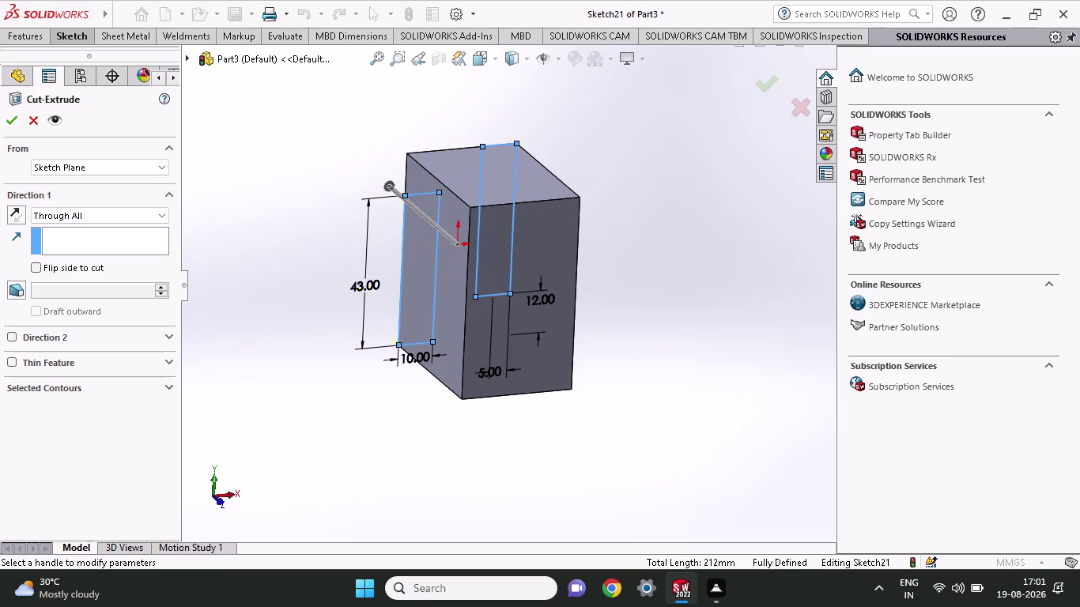
drag(480, 258, 653, 457)
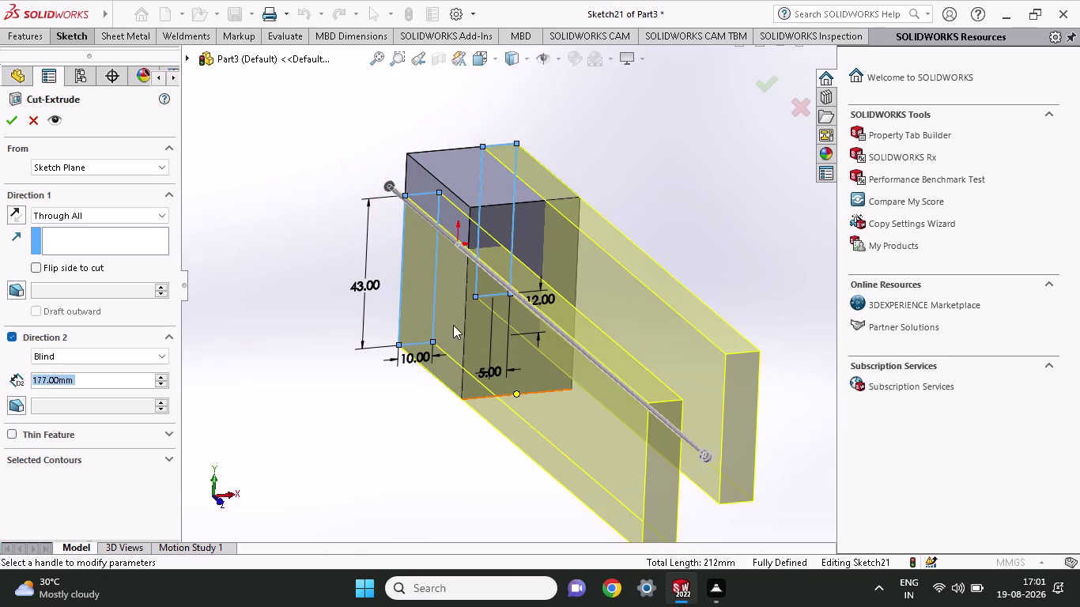
drag(389, 180, 342, 144)
drag(383, 183, 319, 125)
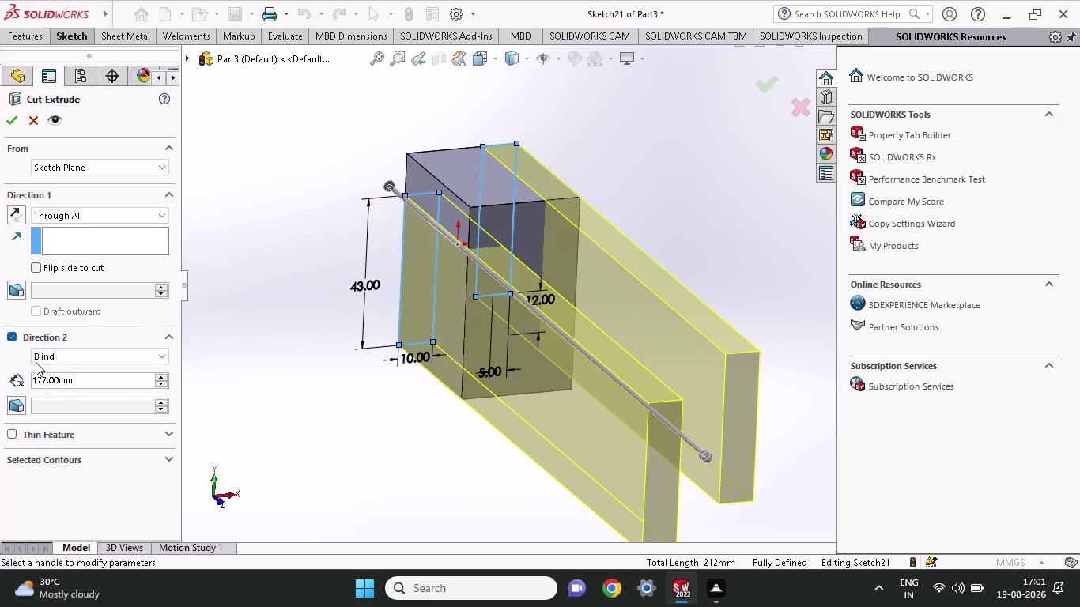
Set Direction 2 to Through All and confirm the cut.
click(67, 359)
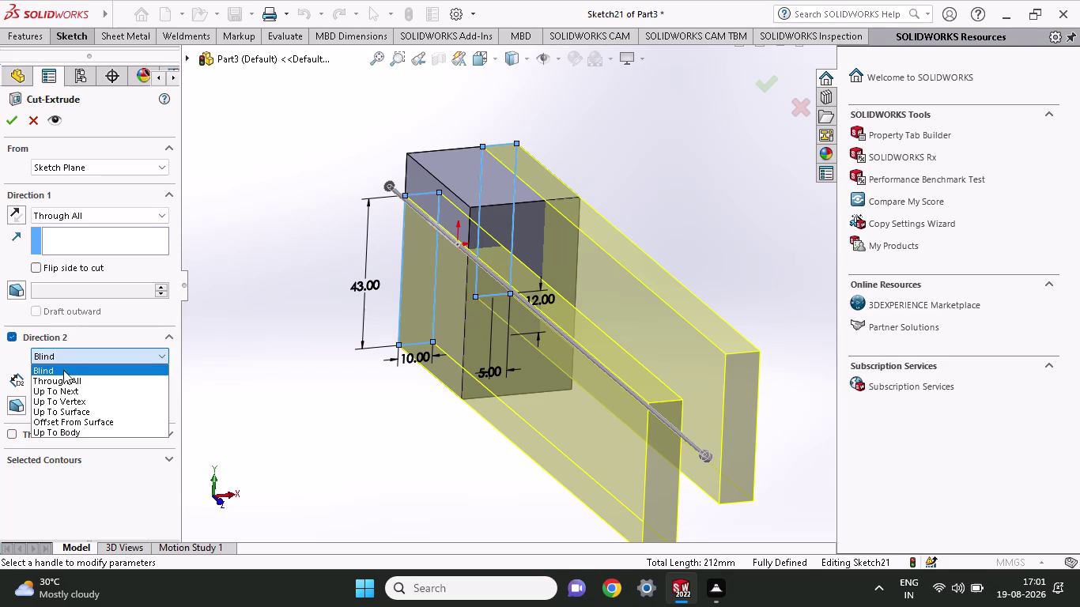
click(63, 375)
click(63, 357)
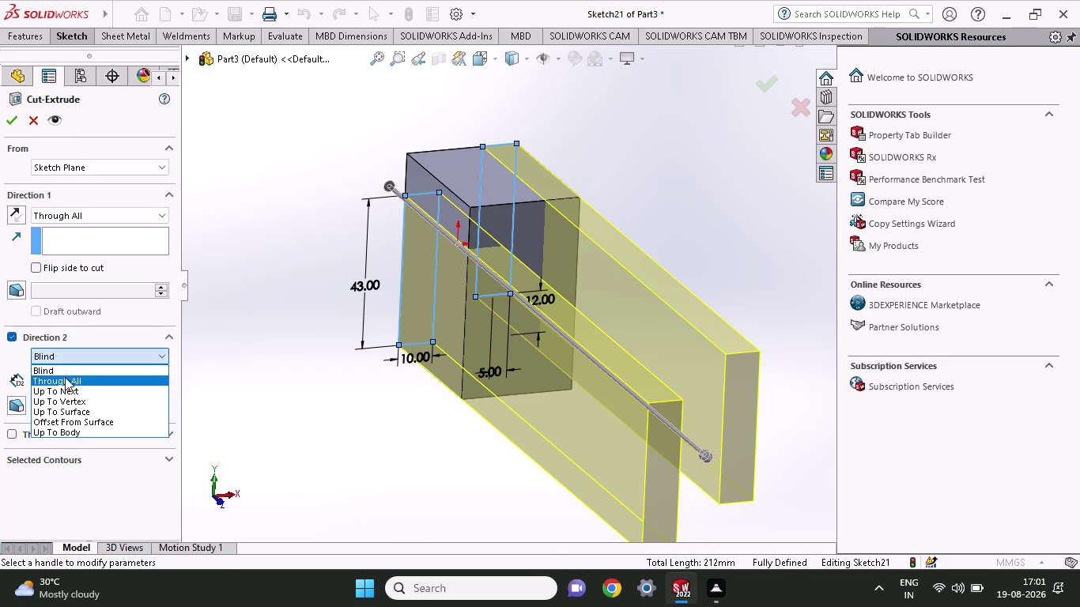
click(64, 377)
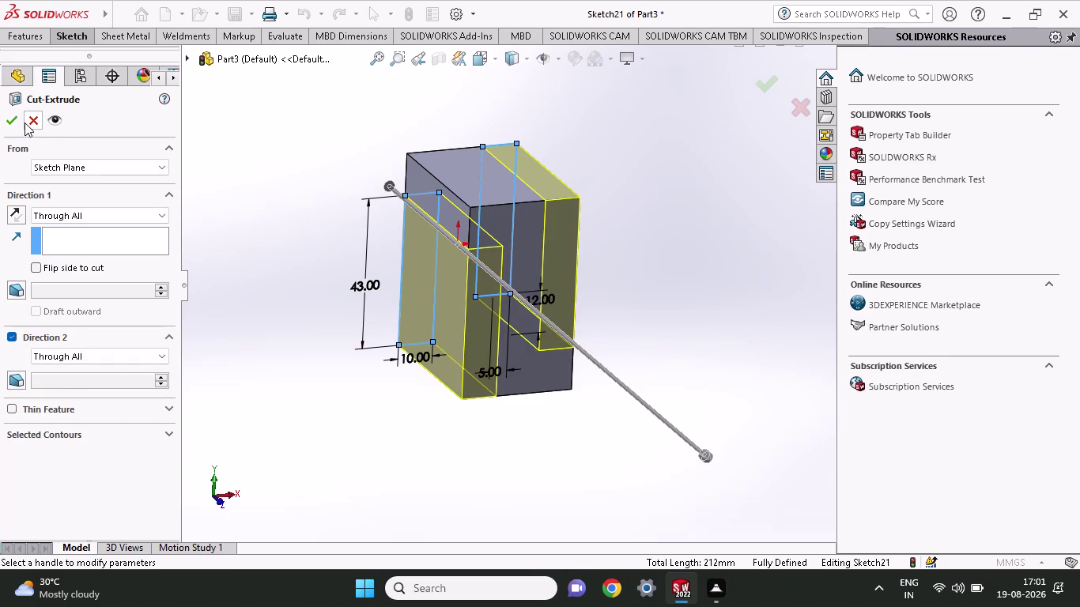
click(12, 124)
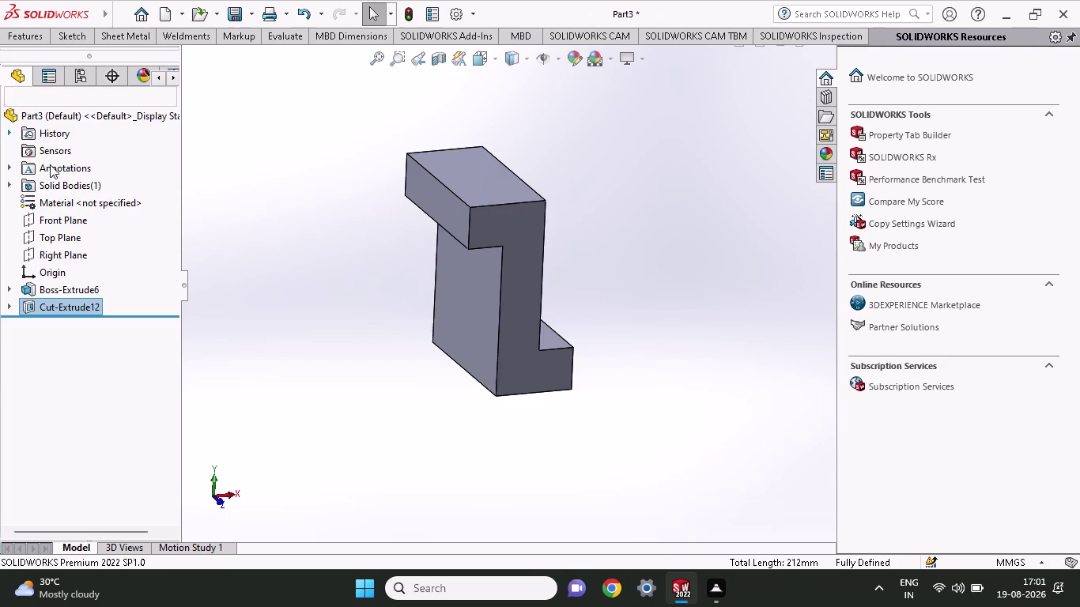
middle_drag(699, 294, 668, 294)
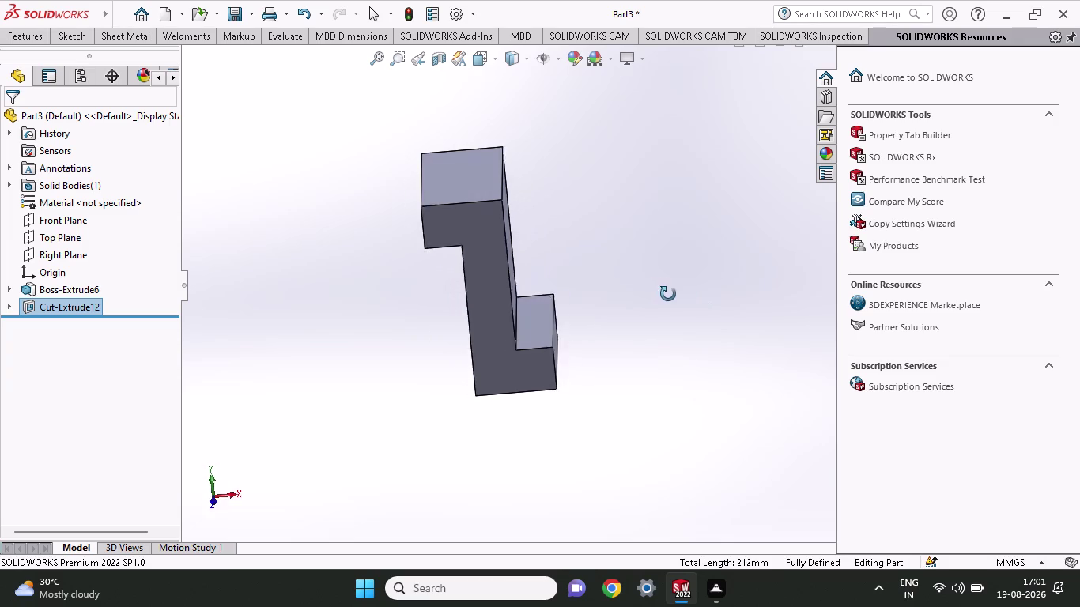
middle_drag(668, 293, 839, 301)
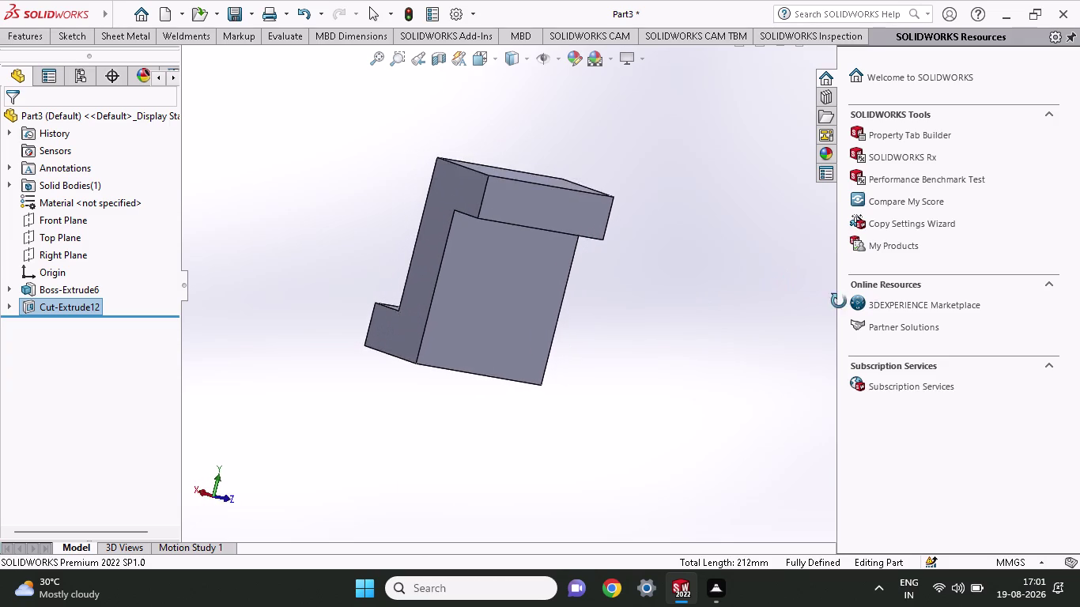
middle_drag(839, 302, 685, 304)
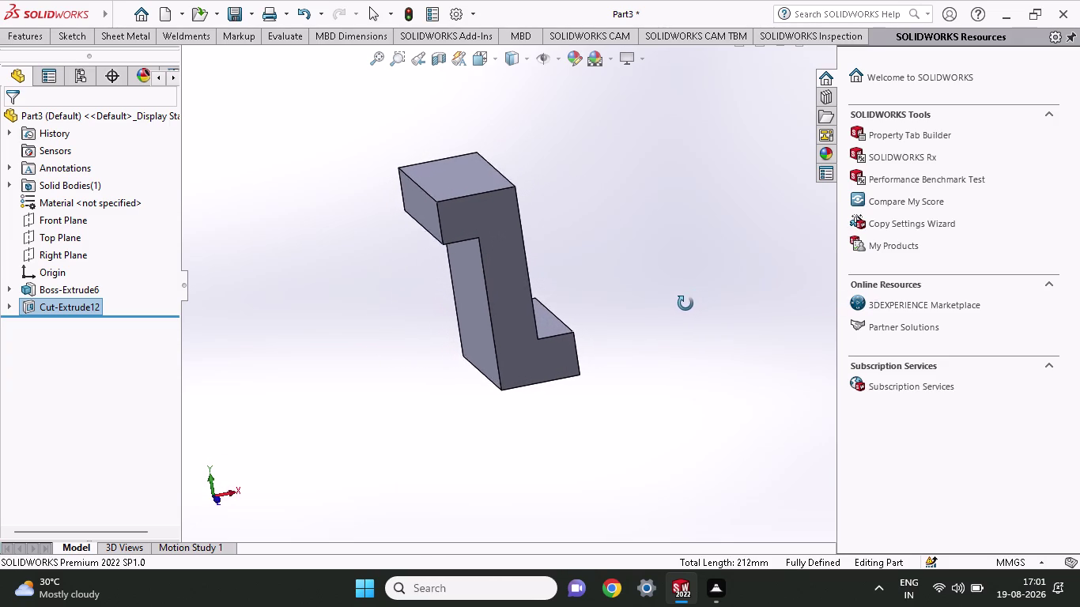
middle_drag(685, 303, 517, 357)
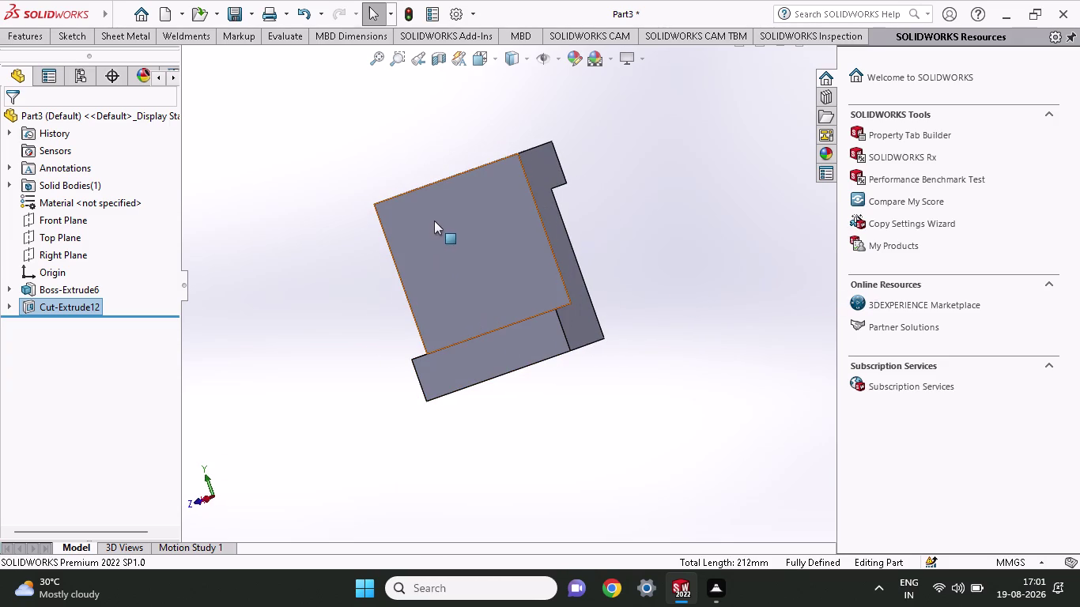
click(456, 242)
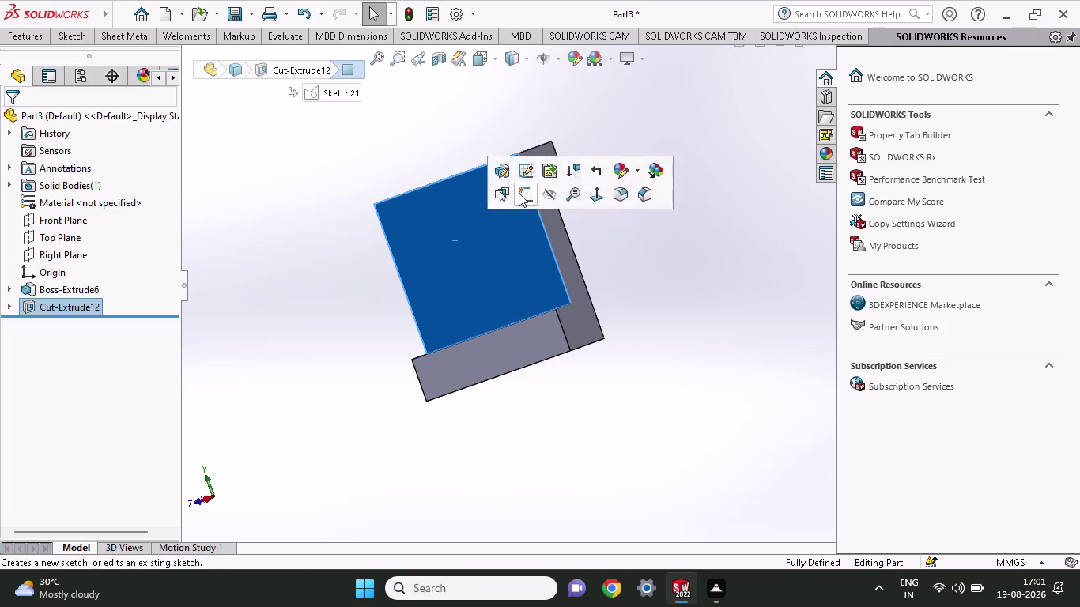
Start a new sketch on the block's large side face.
click(518, 193)
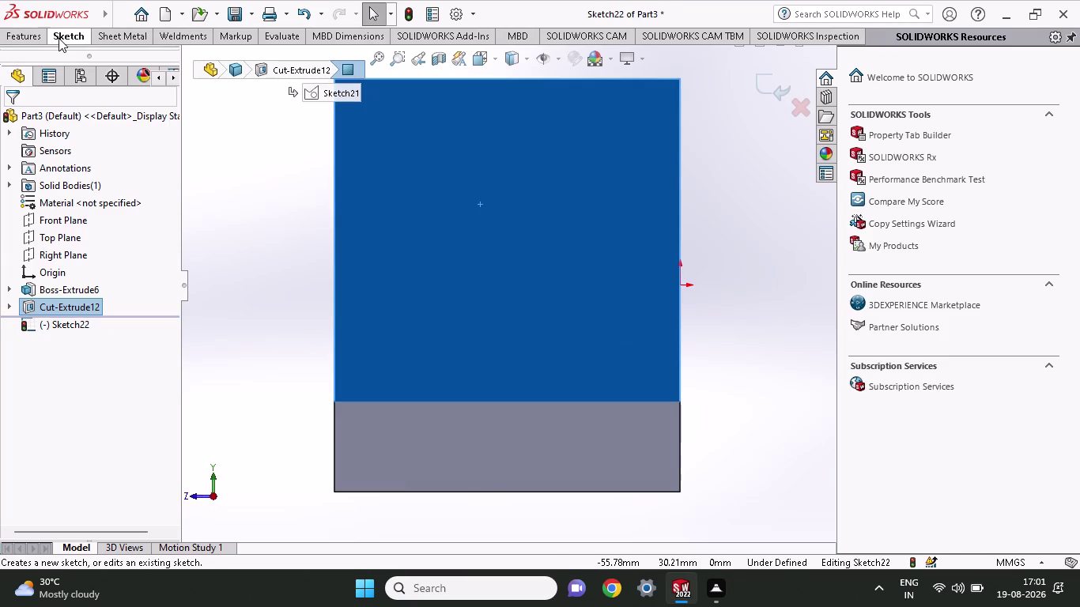
click(68, 35)
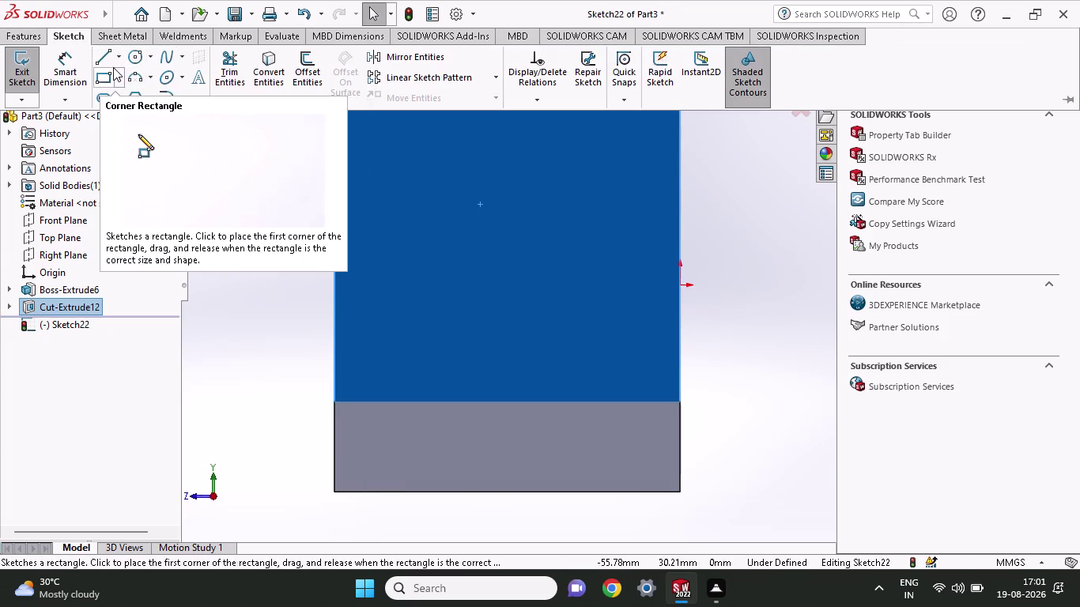
click(108, 58)
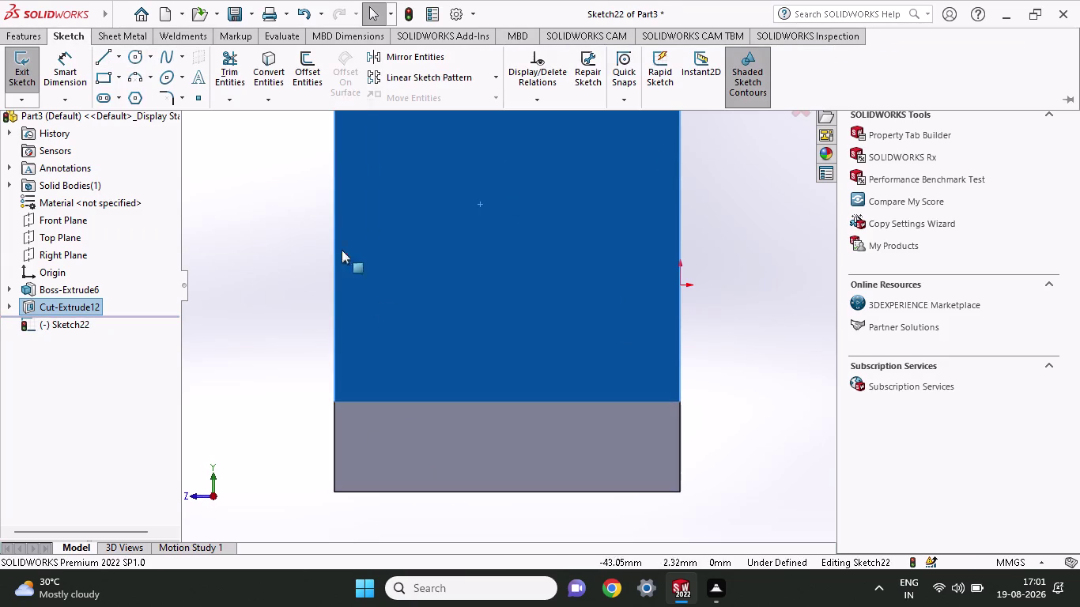
Draw a midpoint line along the face's top edge and pick it for dimensioning.
click(118, 53)
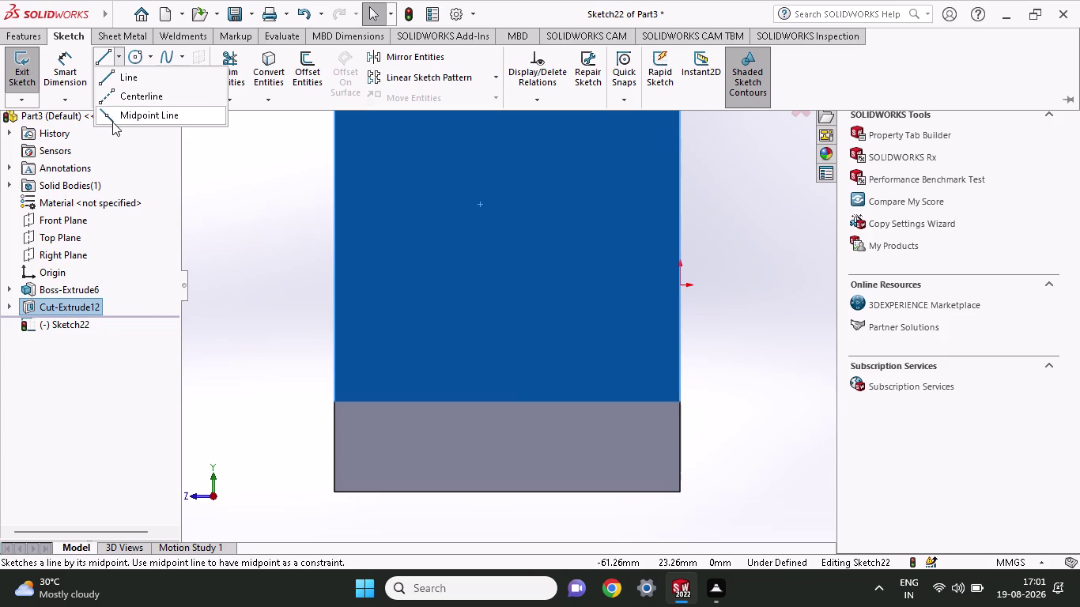
click(112, 122)
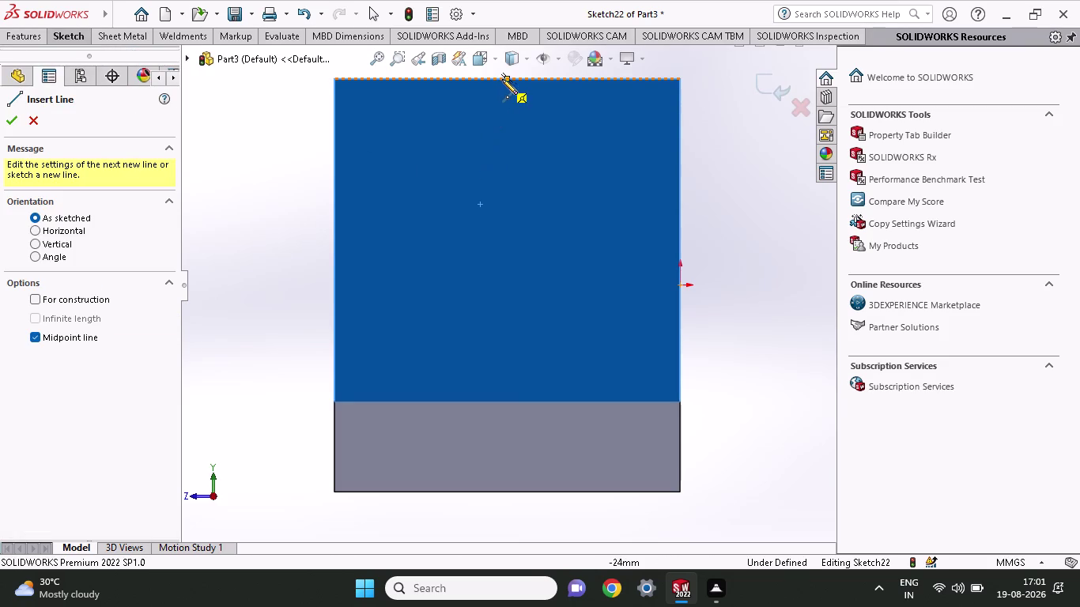
click(509, 77)
click(614, 83)
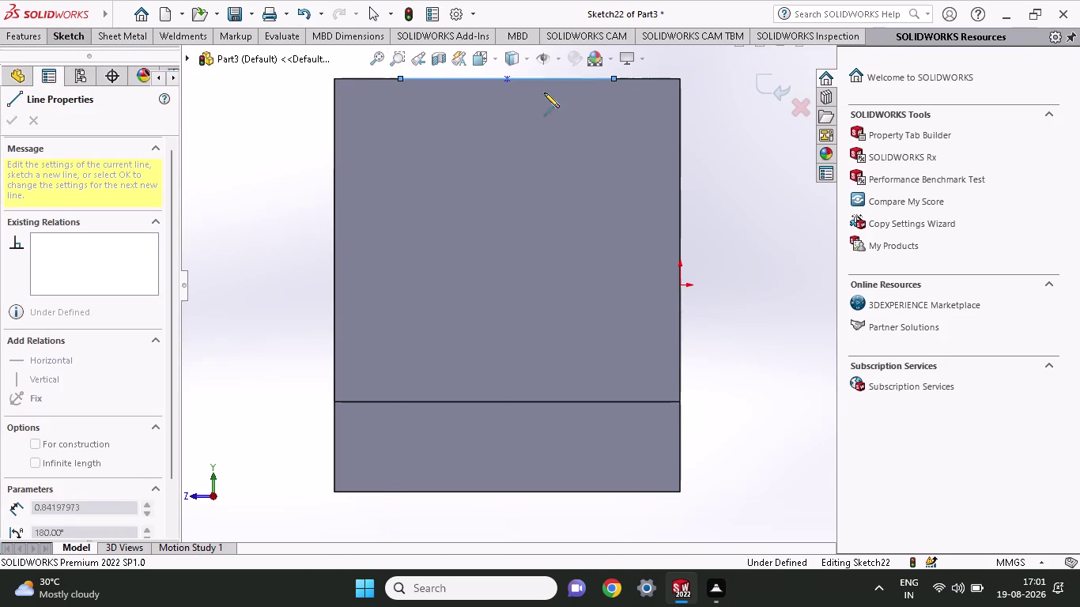
click(64, 31)
click(75, 63)
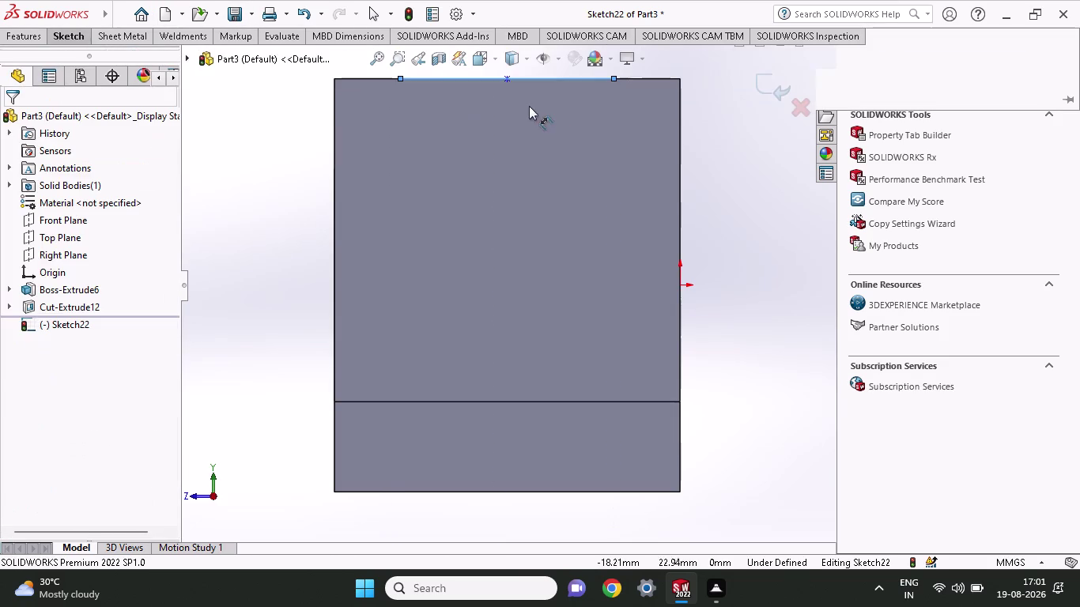
click(506, 77)
click(611, 77)
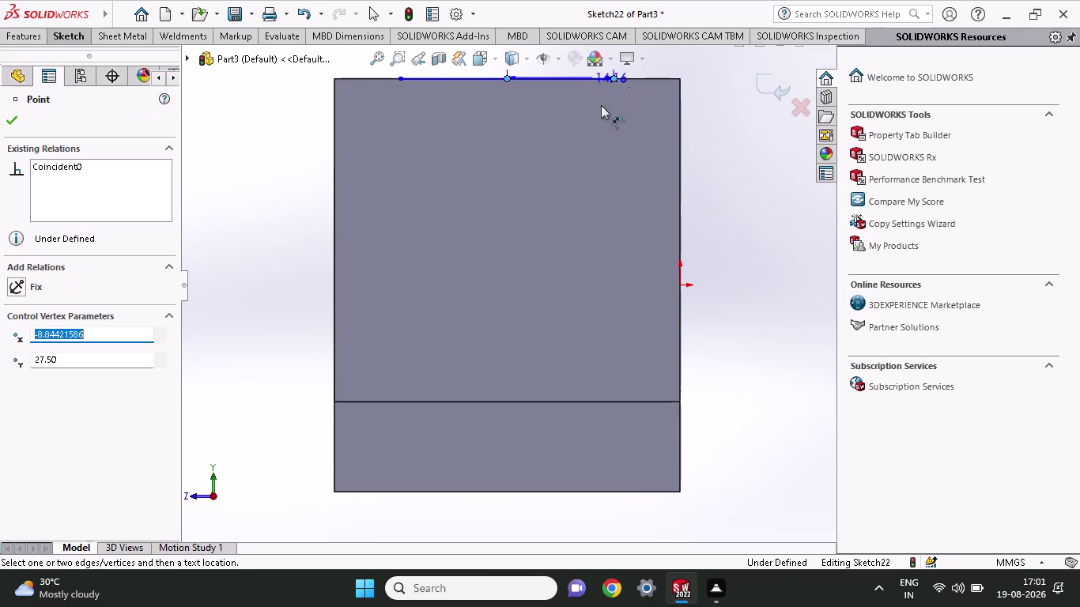
Dimension the line at 12 mm and its end's distance from the right edge as 48-24.
click(585, 165)
text(12)
key(Return)
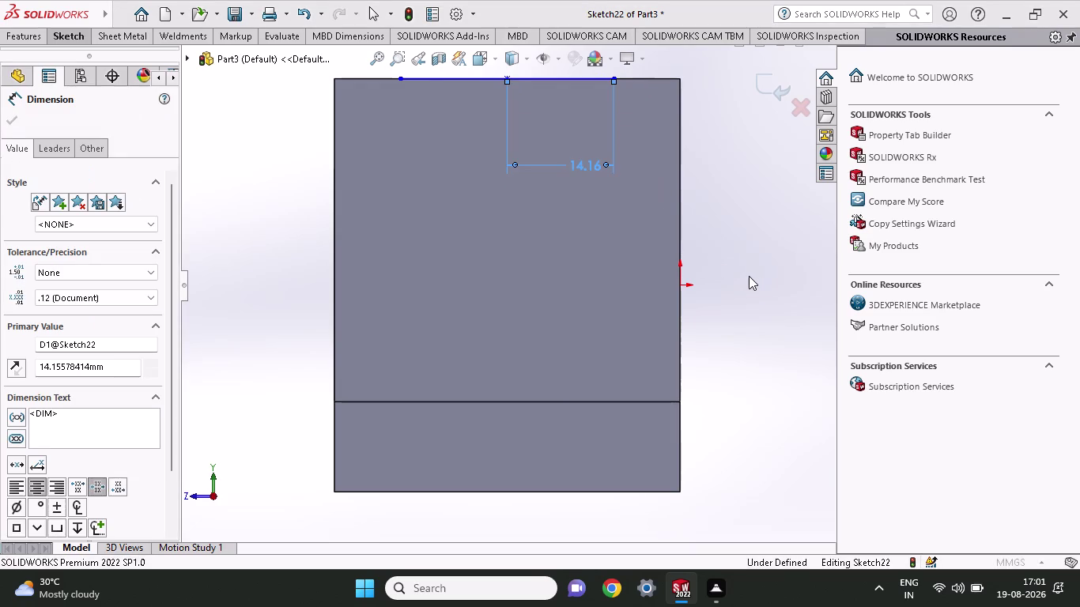
click(678, 78)
click(614, 80)
click(642, 143)
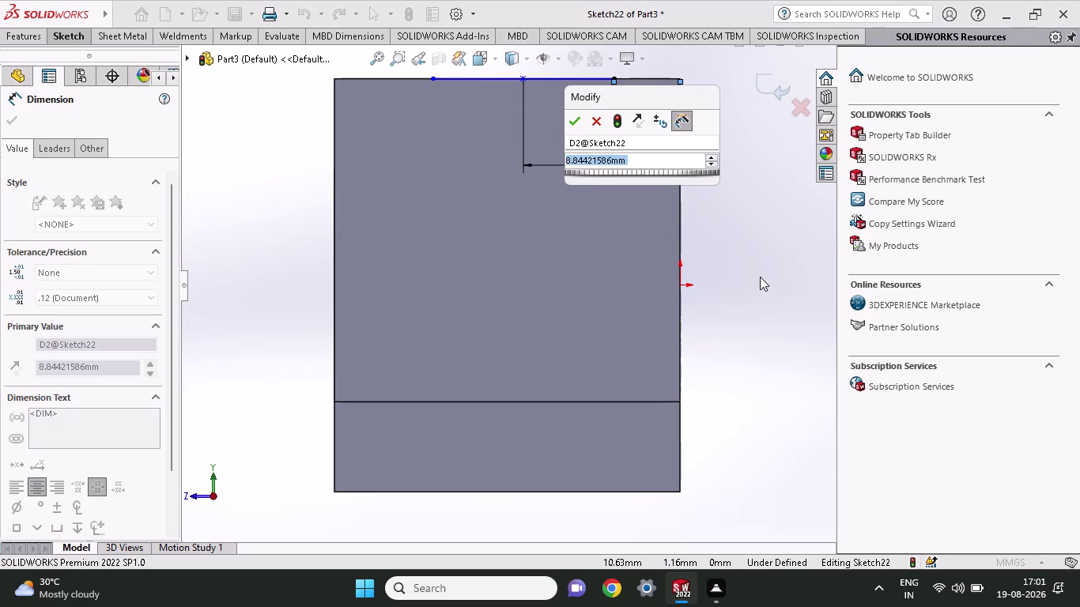
text(48)
key(minus)
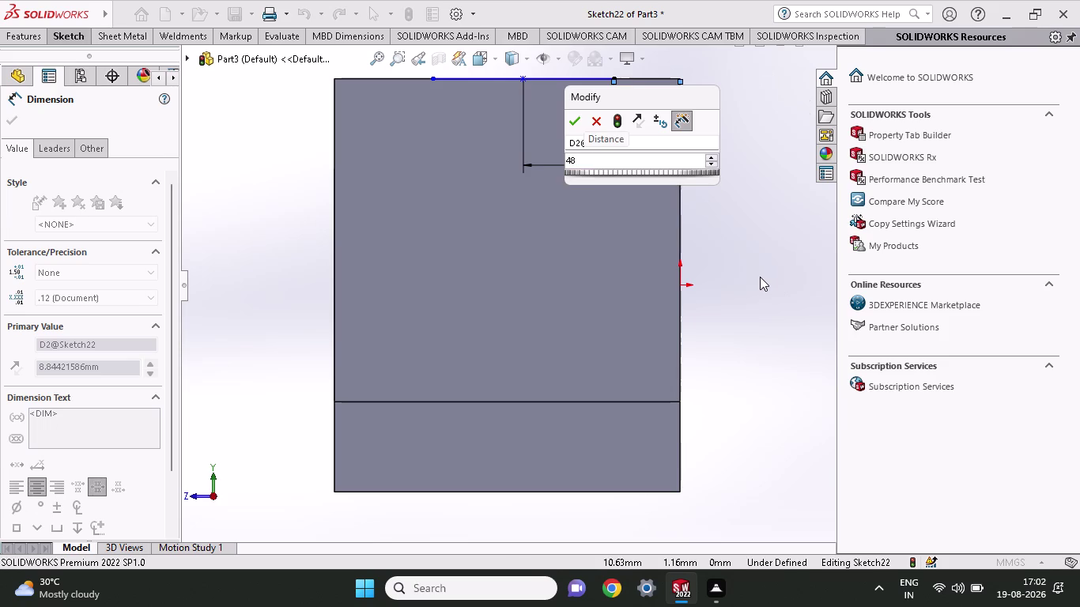
text(24)
key(Return)
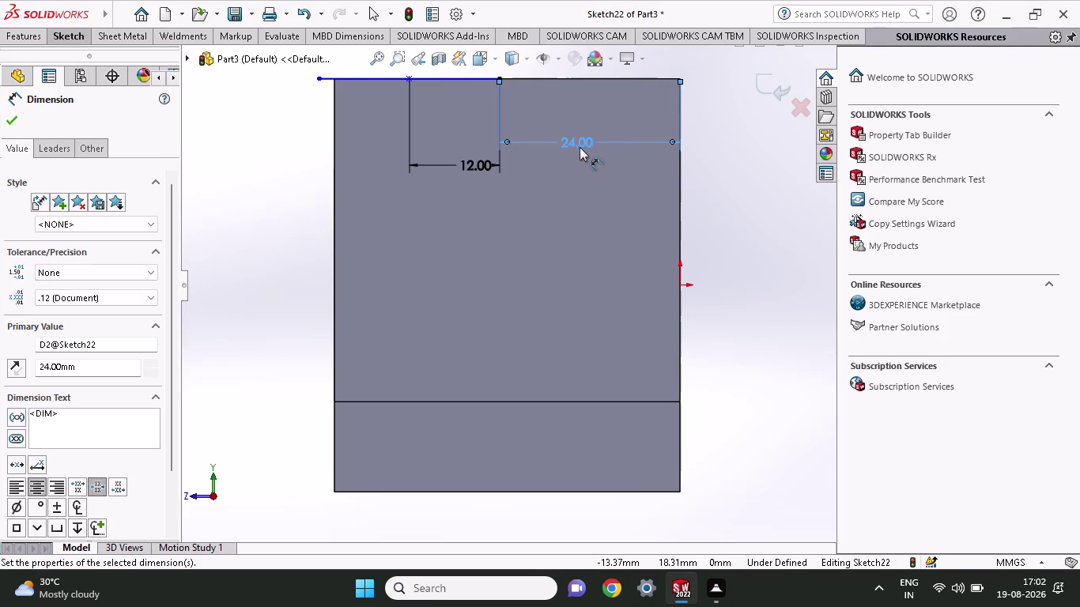
Change the 24 mm distance to 12 and the right-edge distance to 46-24.
double_click(579, 146)
text(12)
key(Return)
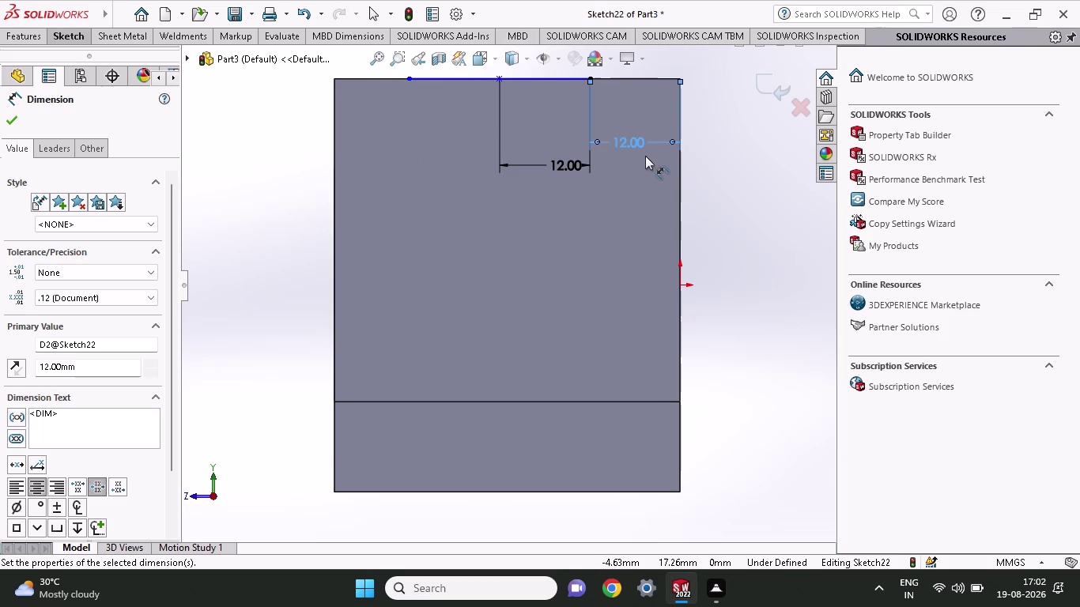
double_click(632, 134)
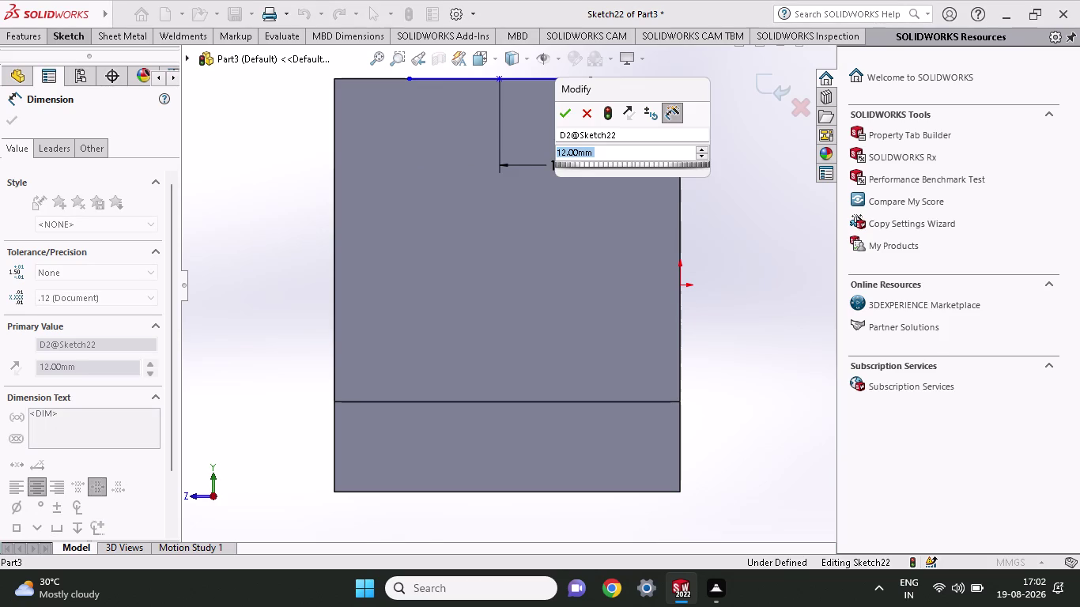
text(46)
key(minus)
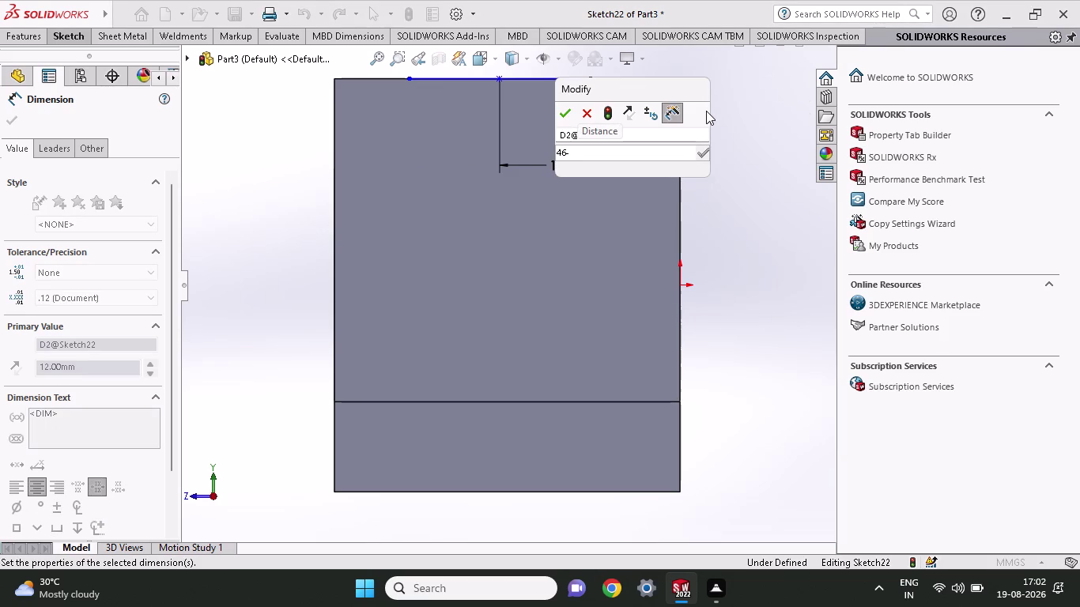
key(4)
key(BackSpace)
text(2)
text(4)
key(Return)
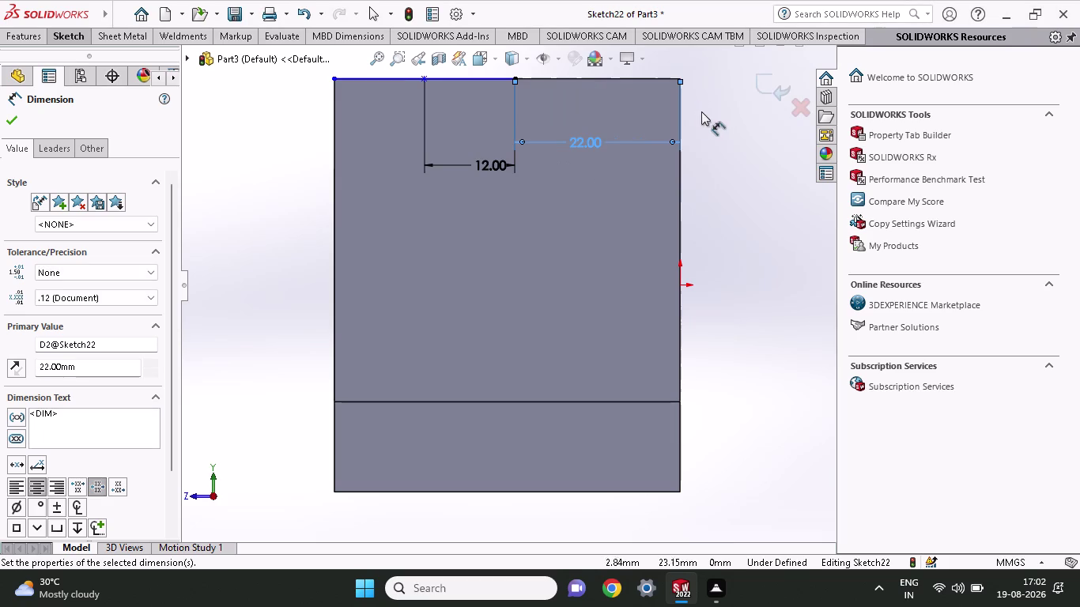
Change the right-edge distance to 11 mm and close the dimension.
double_click(583, 136)
text(1)
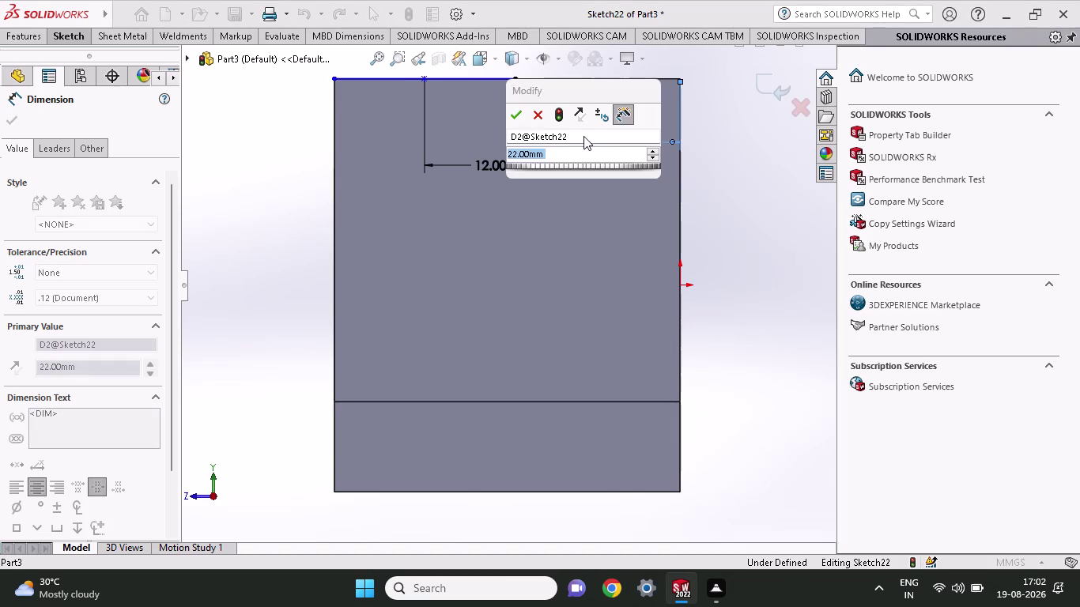
text(1.)
key(BackSpace)
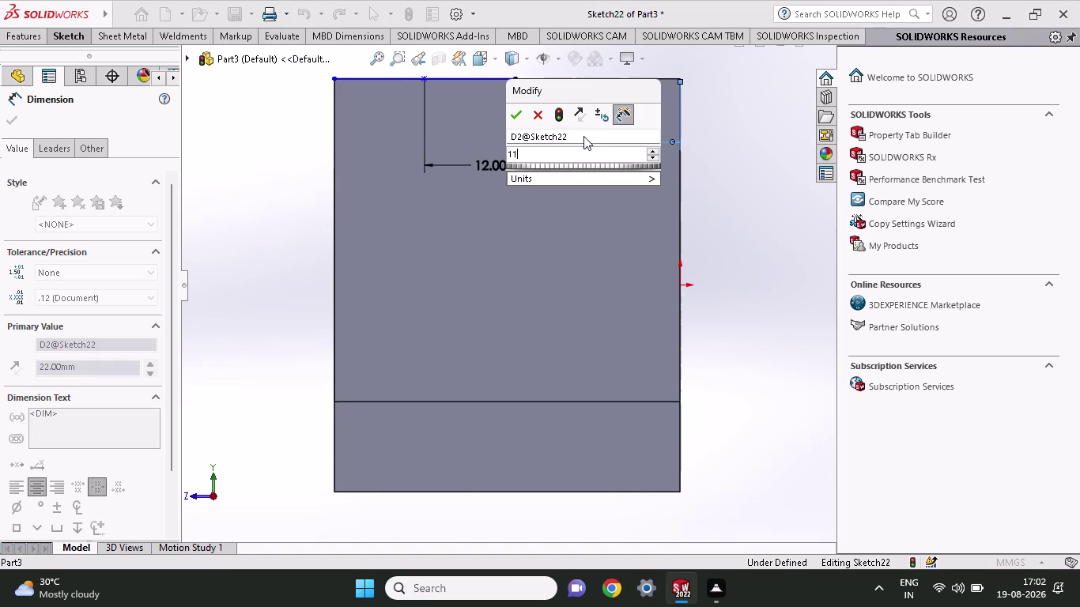
key(Return)
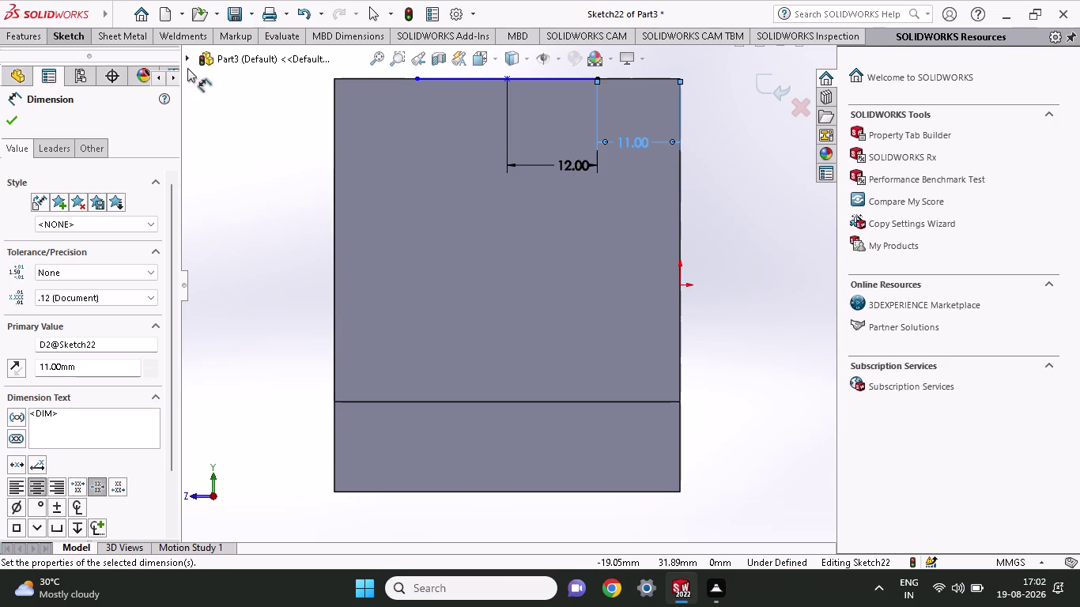
click(79, 30)
click(103, 56)
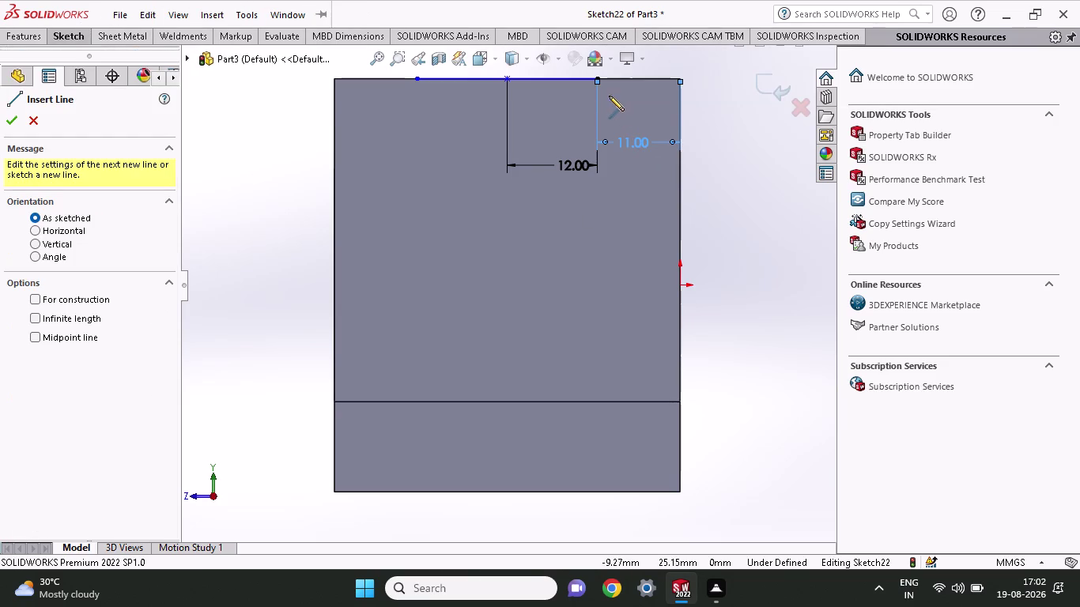
Draw the slanted line from the 11 mm top-edge point to the bottom-right corner, deleting the stray line.
click(596, 79)
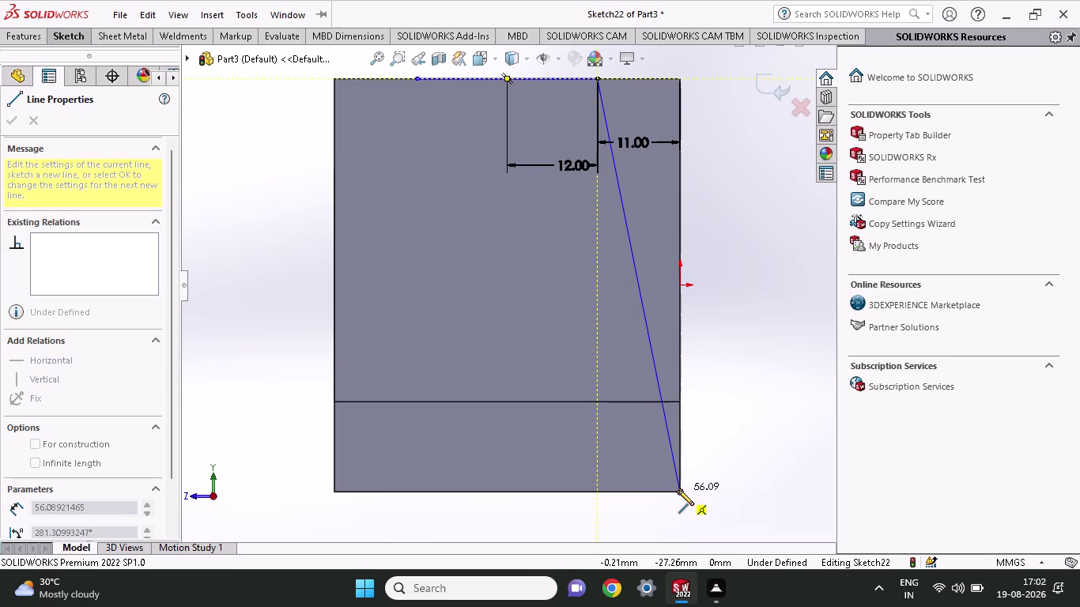
click(679, 490)
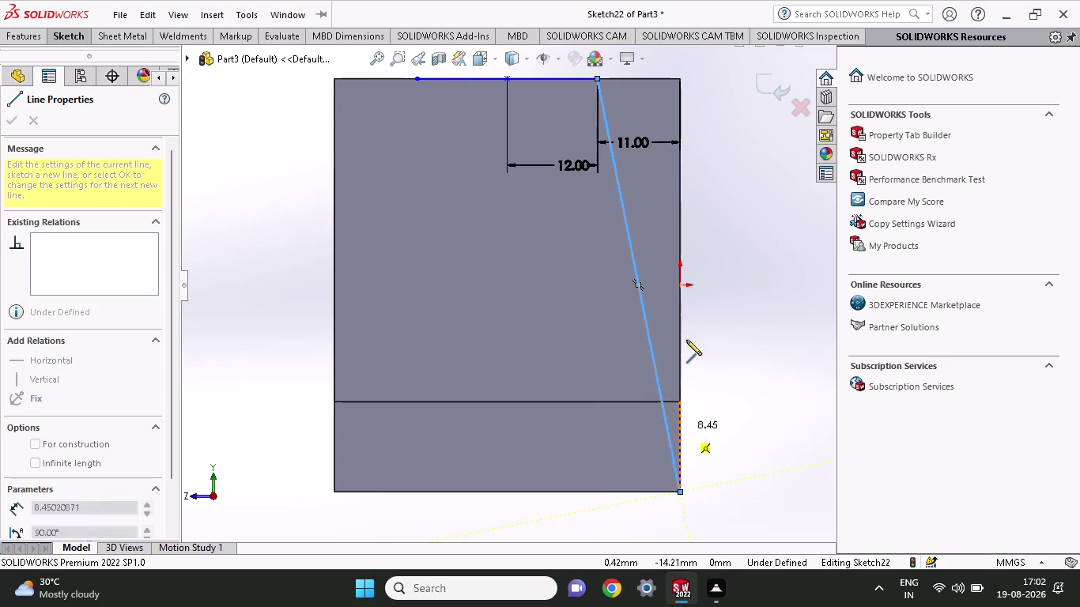
click(682, 78)
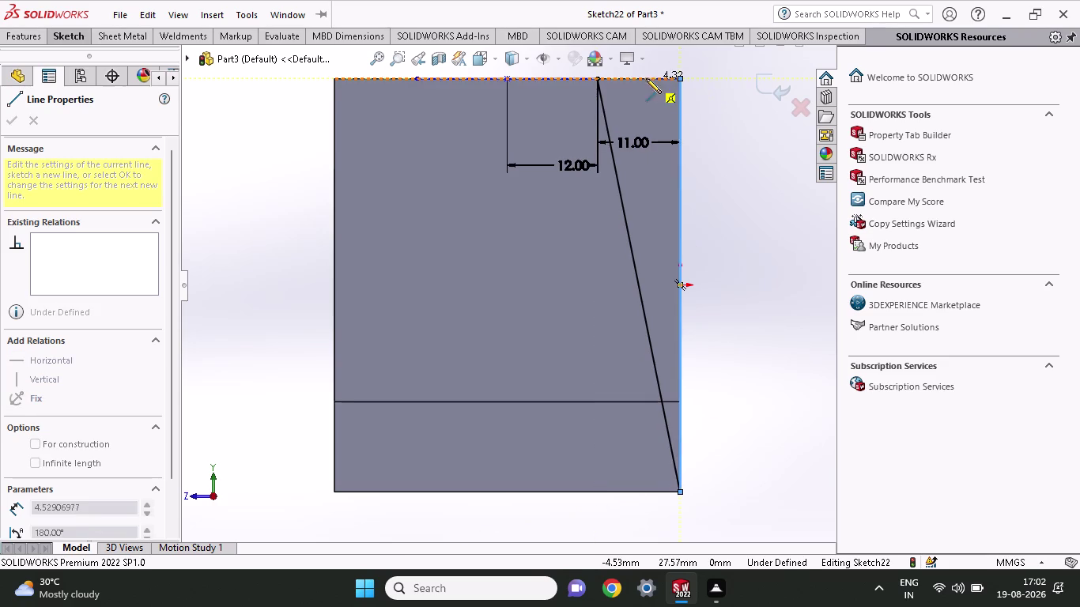
right_click(769, 97)
click(743, 138)
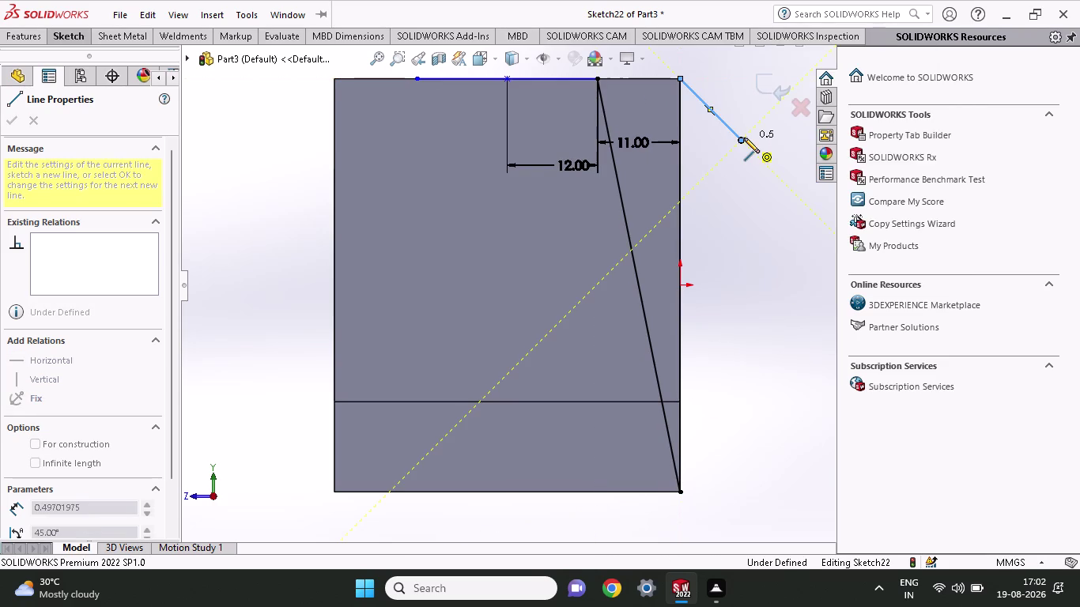
right_click(744, 137)
click(764, 145)
click(706, 108)
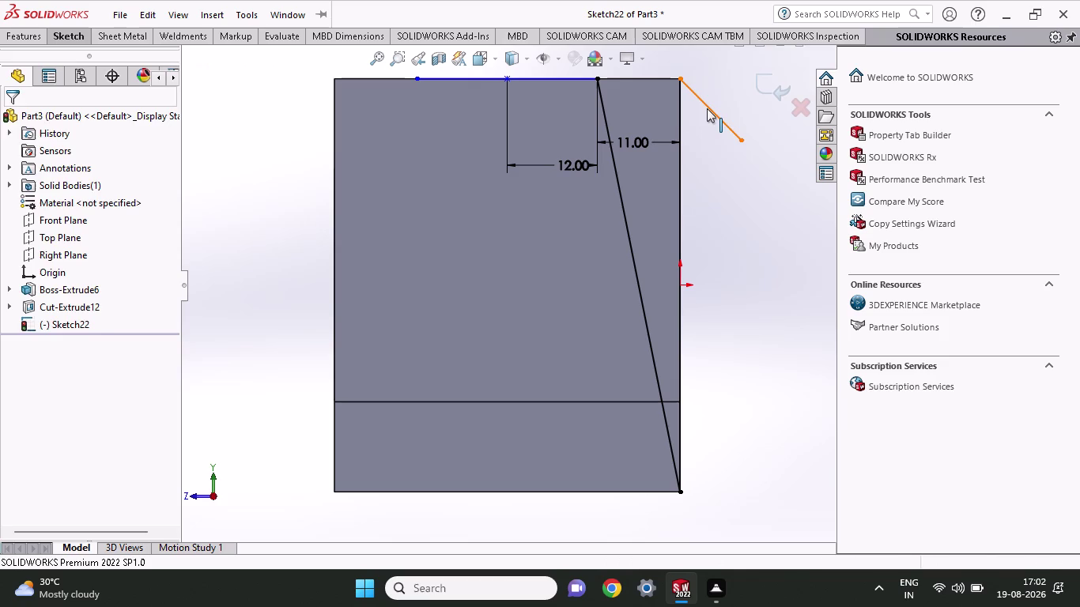
key(Delete)
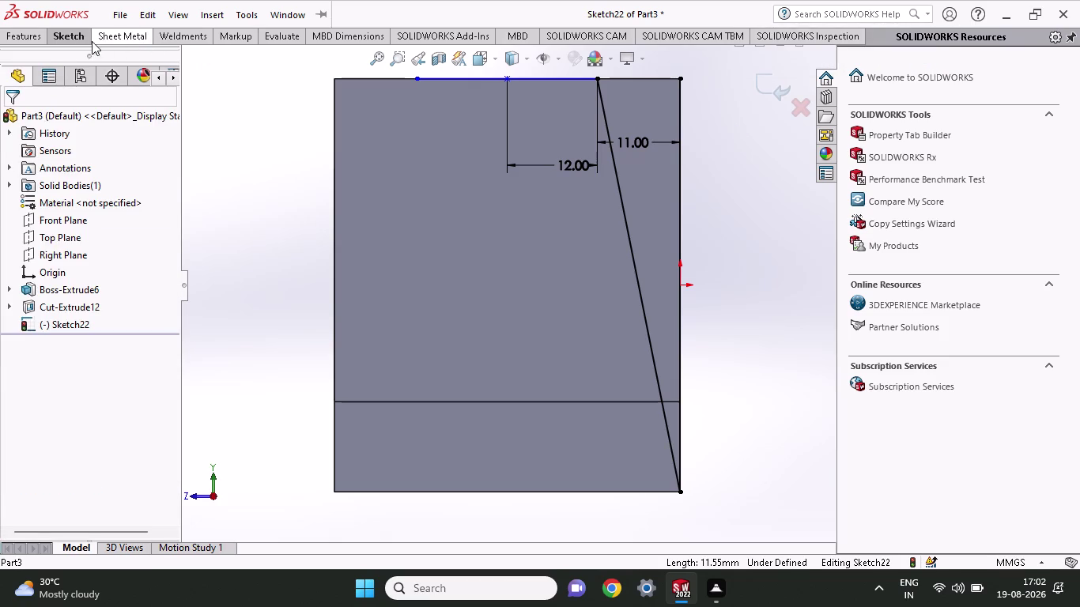
Draw the left slanted line to the bottom-left corner, closing the outline along the top edge.
click(79, 35)
click(104, 55)
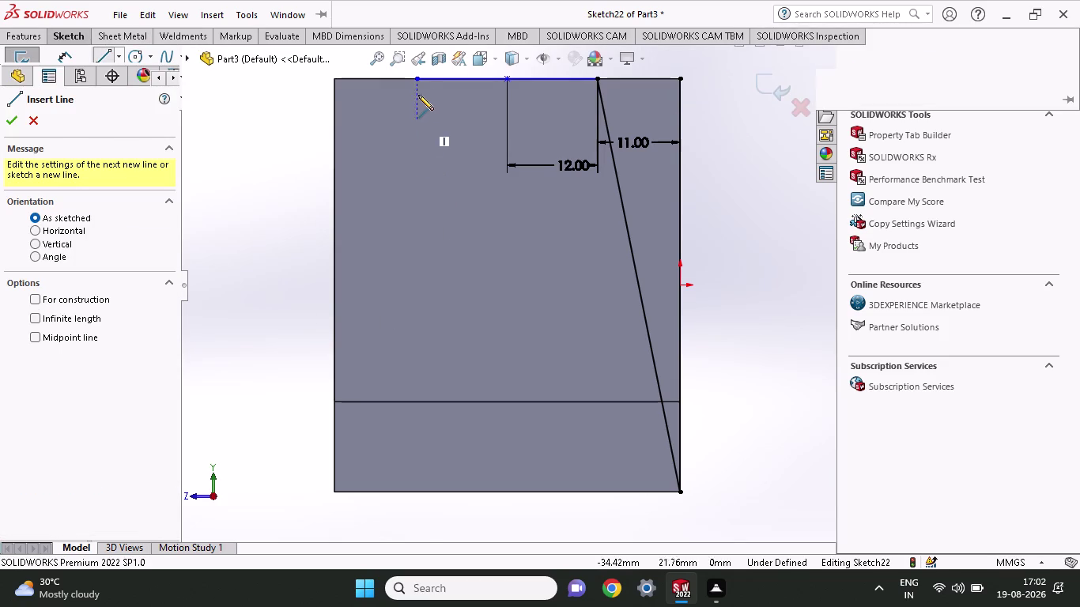
click(419, 81)
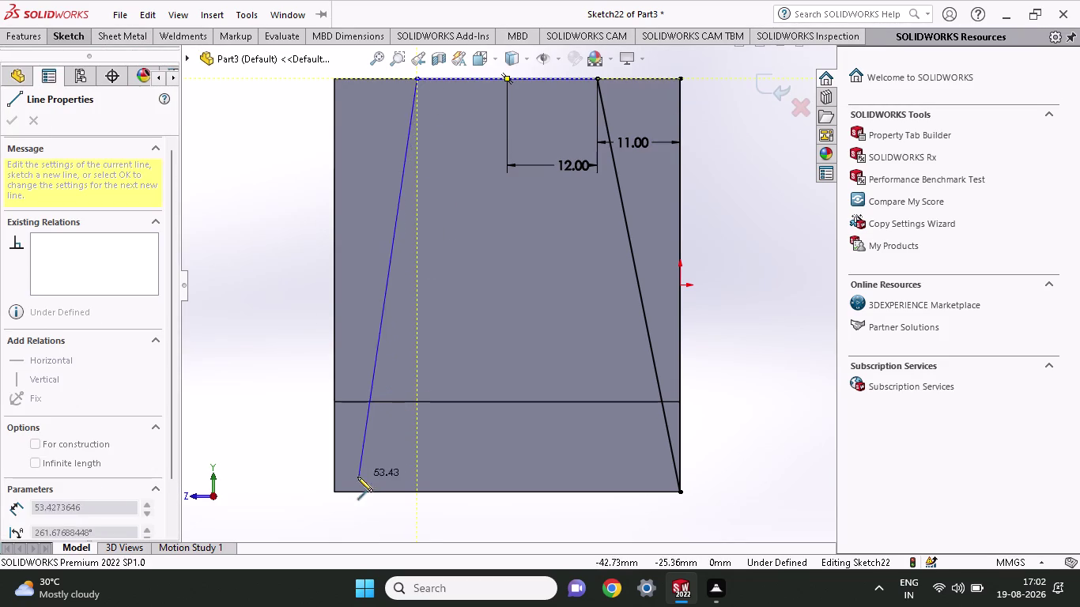
click(336, 492)
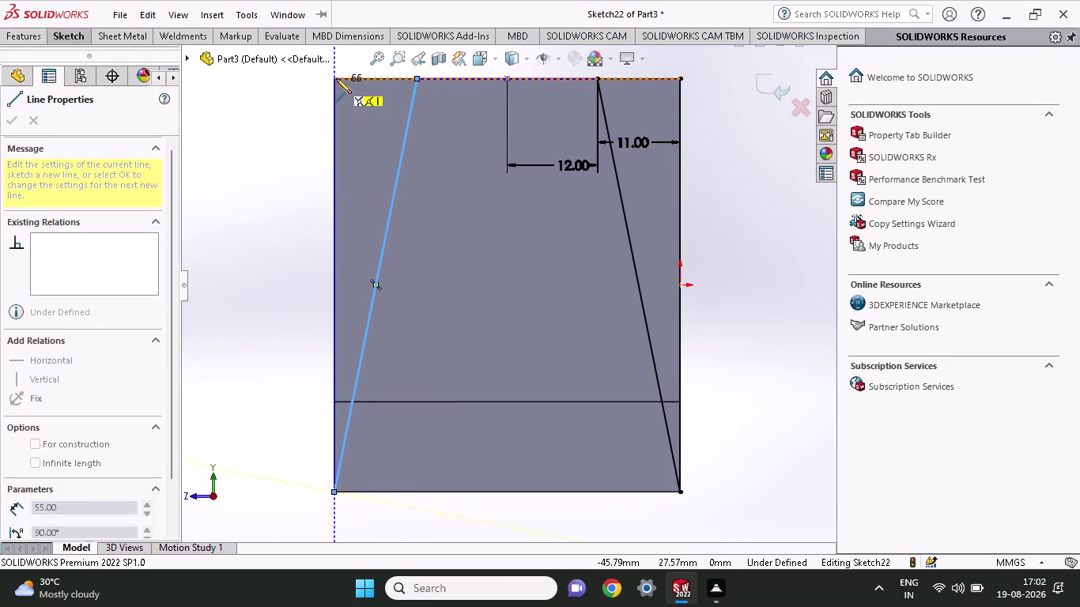
click(336, 79)
click(416, 78)
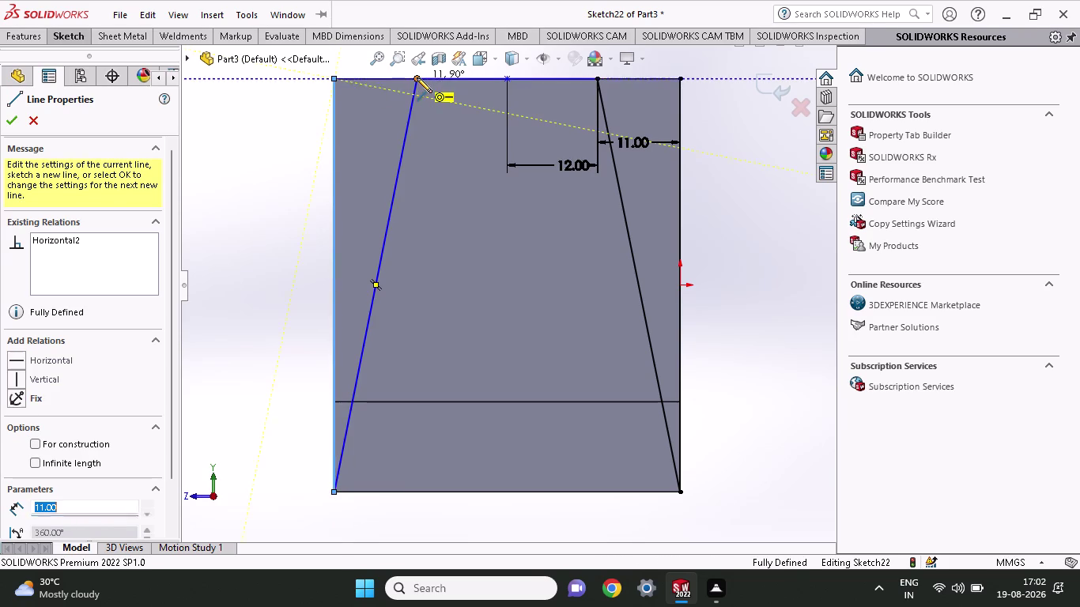
key(Escape)
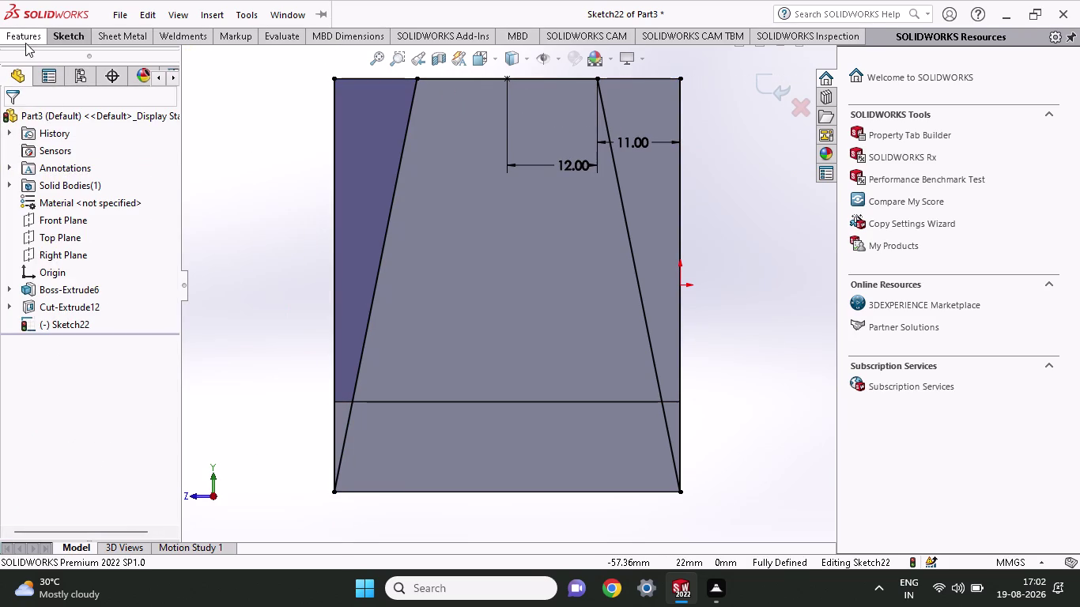
click(26, 37)
click(223, 60)
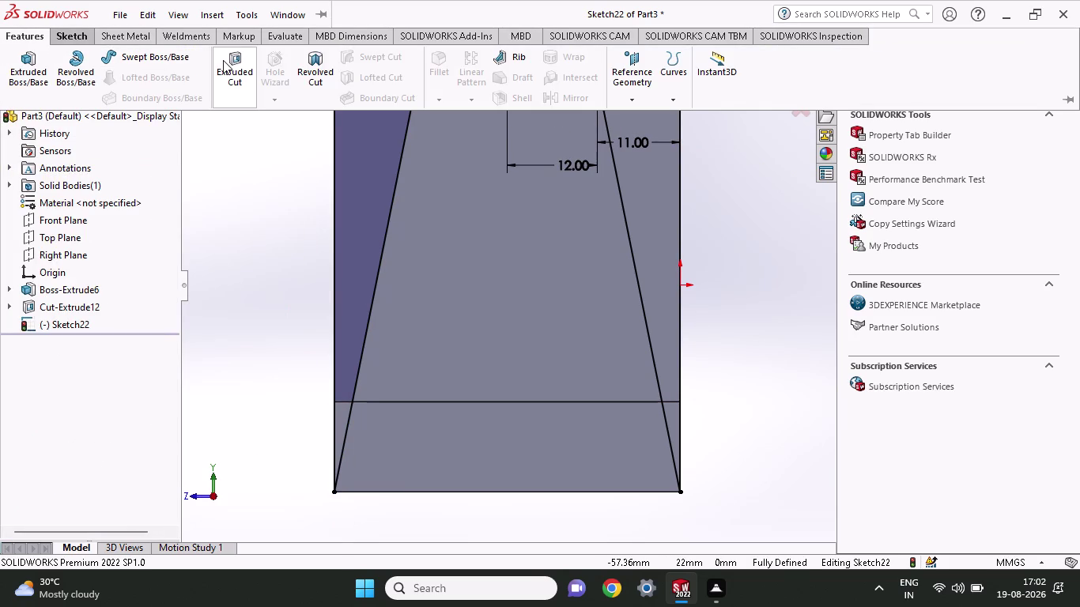
middle_drag(701, 314, 652, 365)
scroll(up, 3)
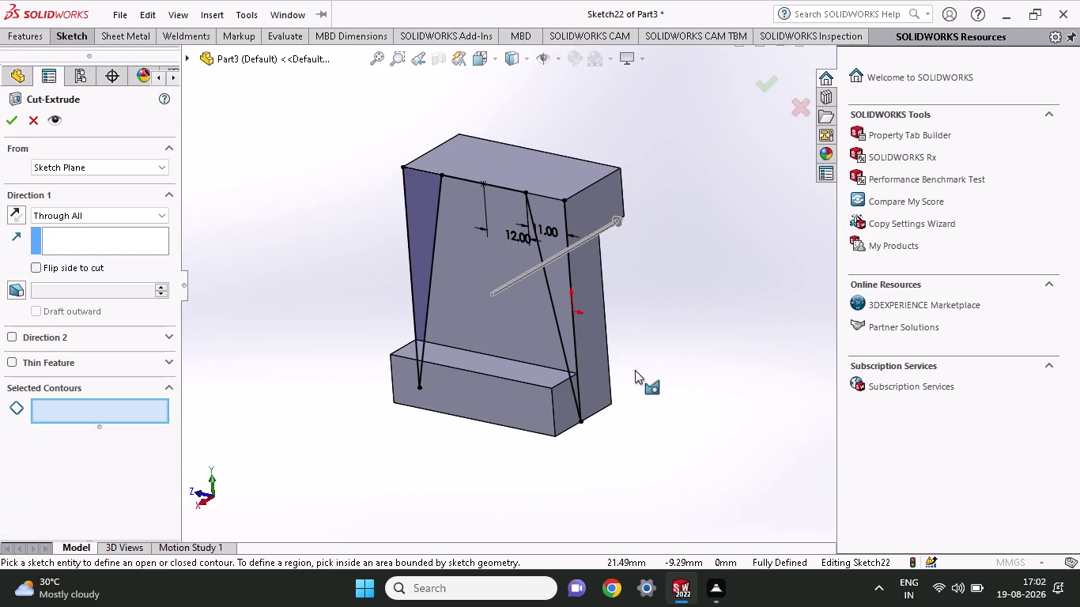
click(553, 299)
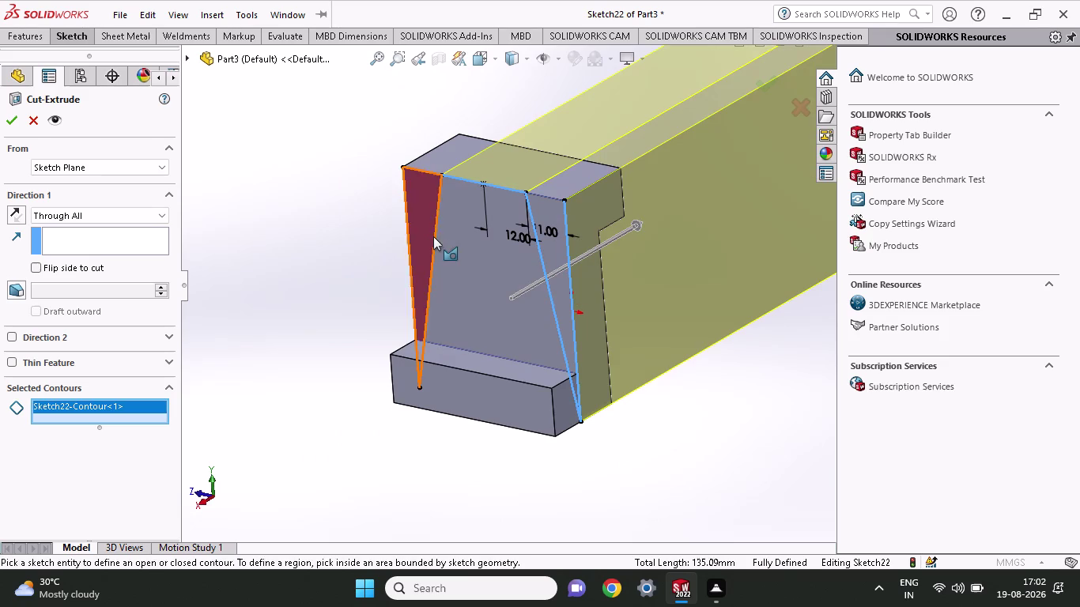
click(433, 236)
click(435, 208)
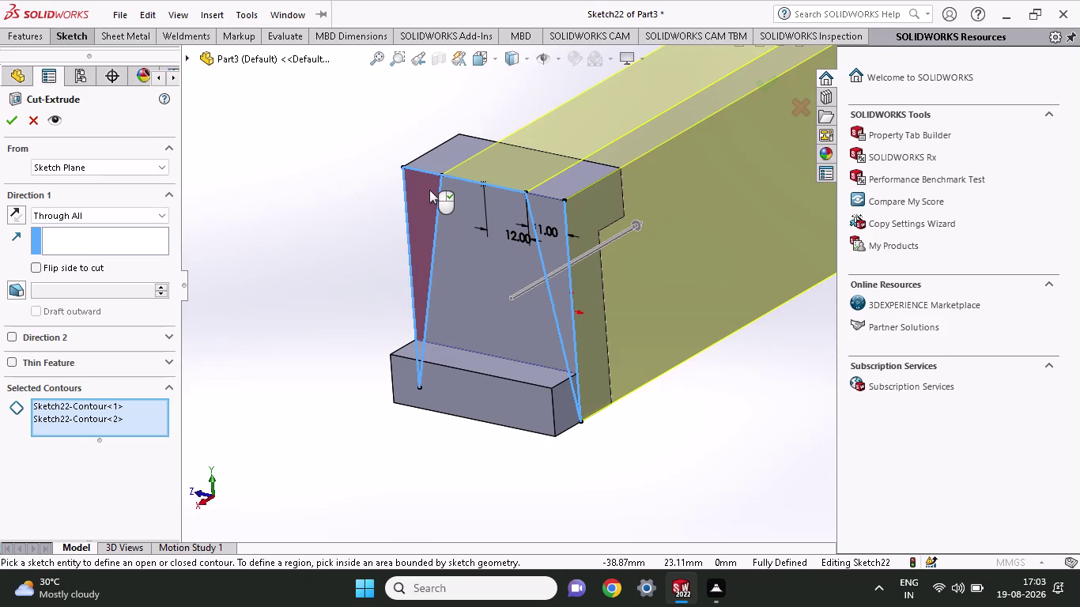
click(418, 354)
scroll(down, 3)
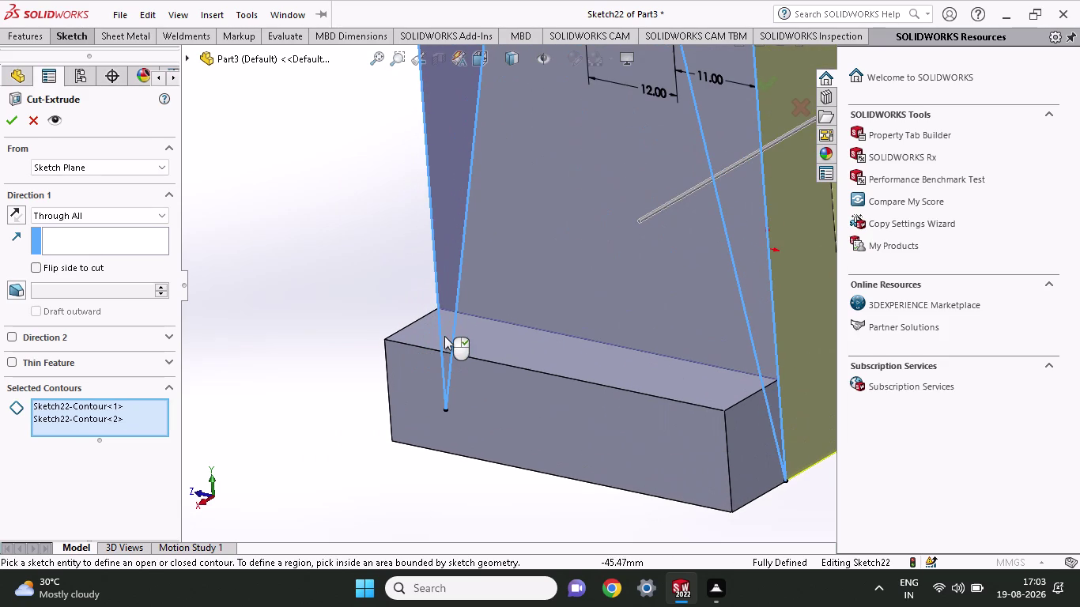
click(444, 336)
click(444, 335)
scroll(up, 3)
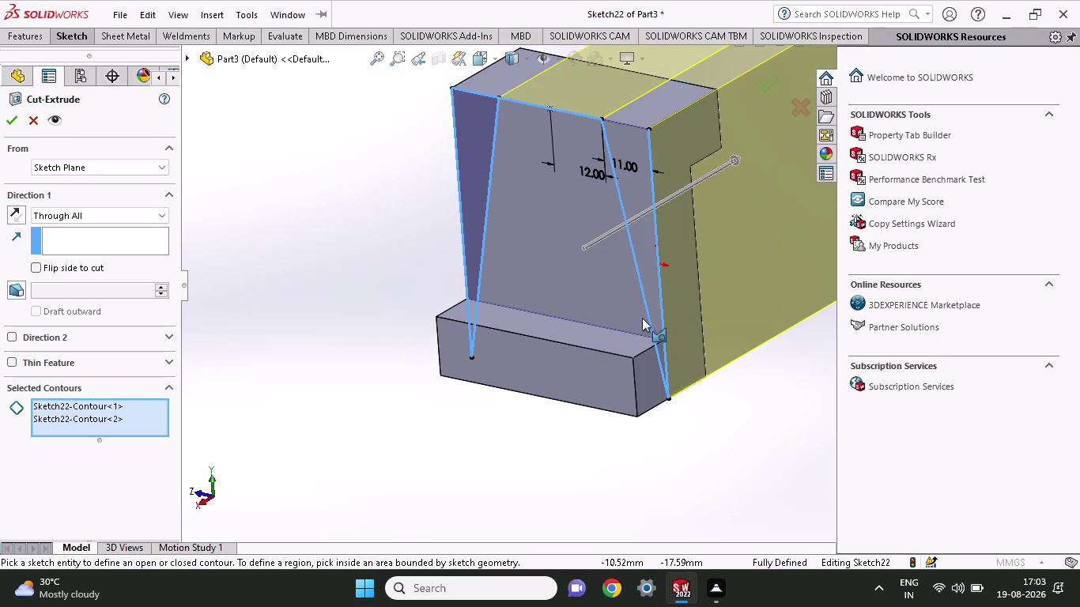
click(651, 280)
middle_drag(774, 290, 712, 299)
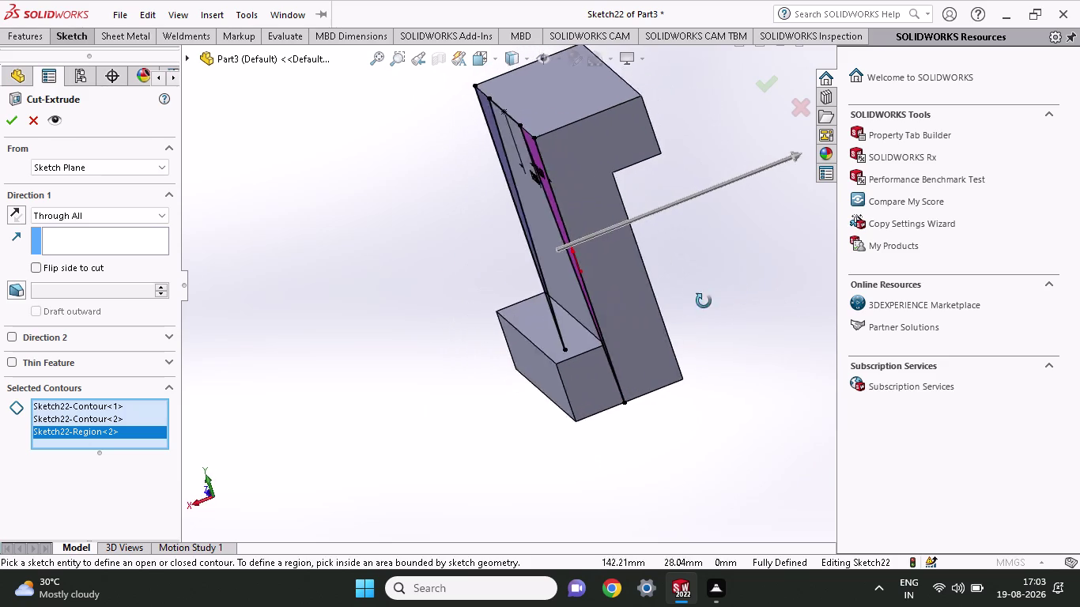
middle_drag(713, 299, 797, 281)
scroll(up, 3)
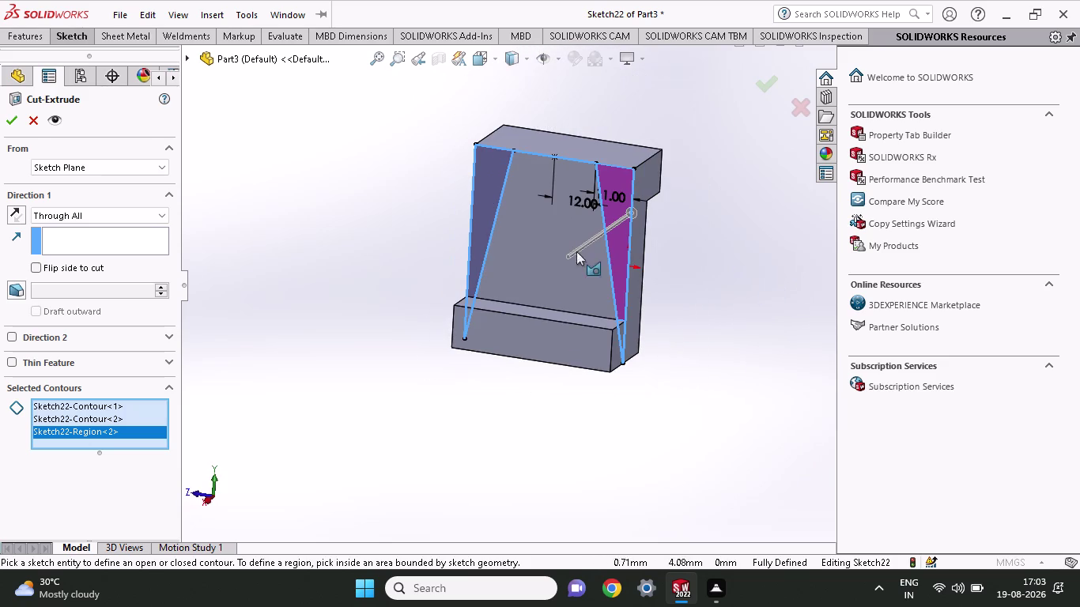
click(80, 28)
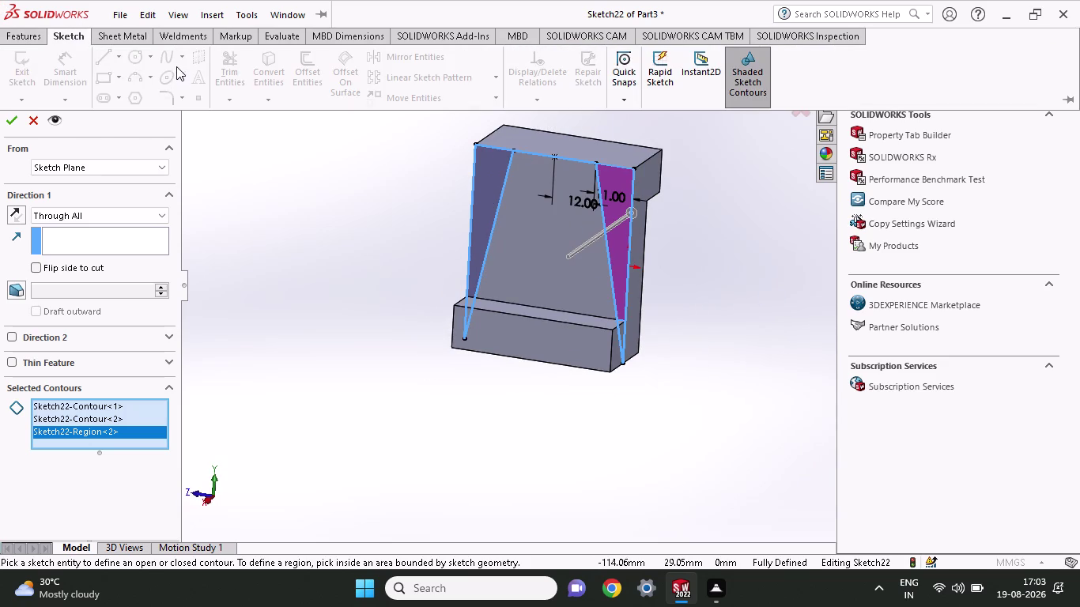
click(40, 120)
Trim away the top-edge segment between the two points in Sketch22 and close Trim Entities.
click(67, 41)
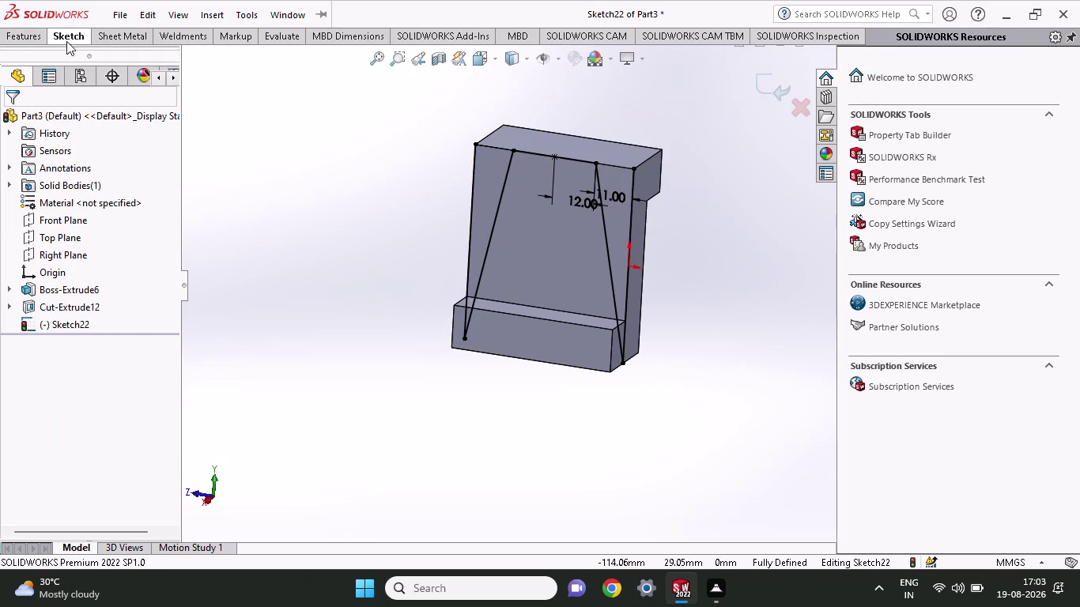
click(220, 58)
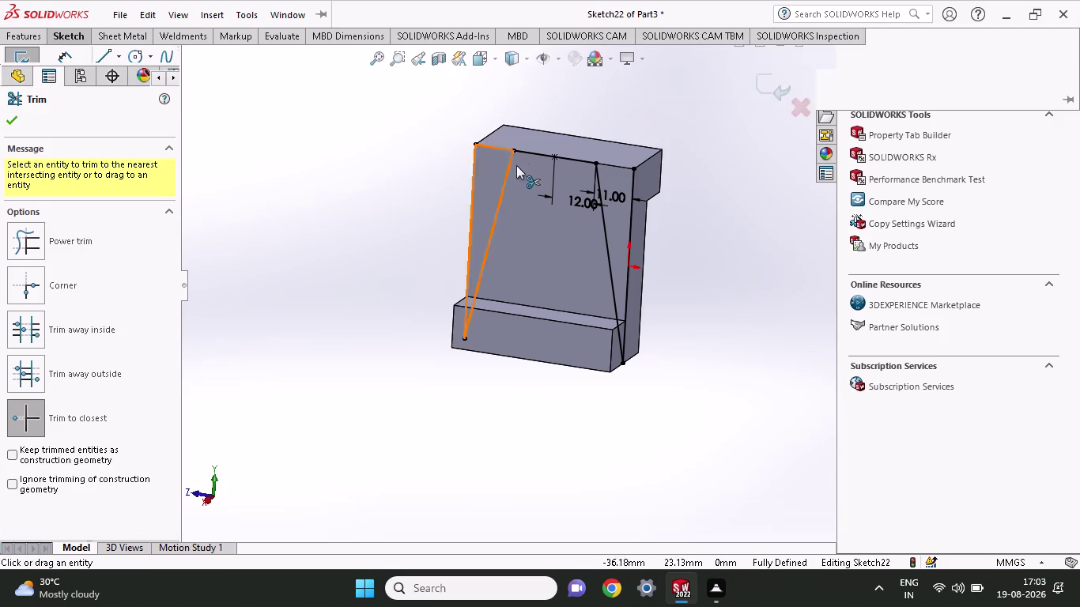
click(532, 149)
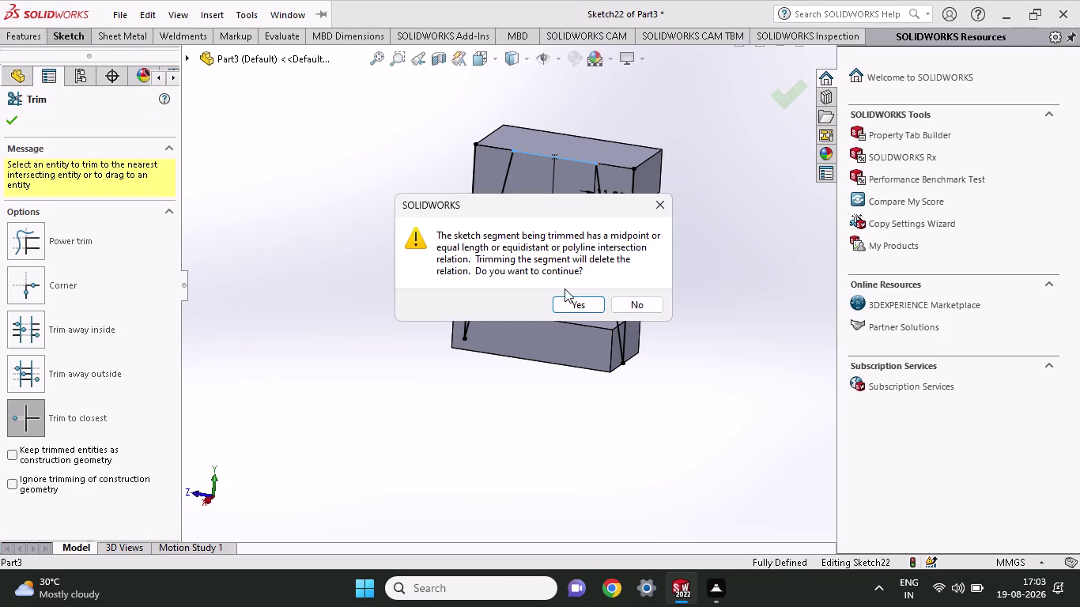
click(568, 301)
click(17, 34)
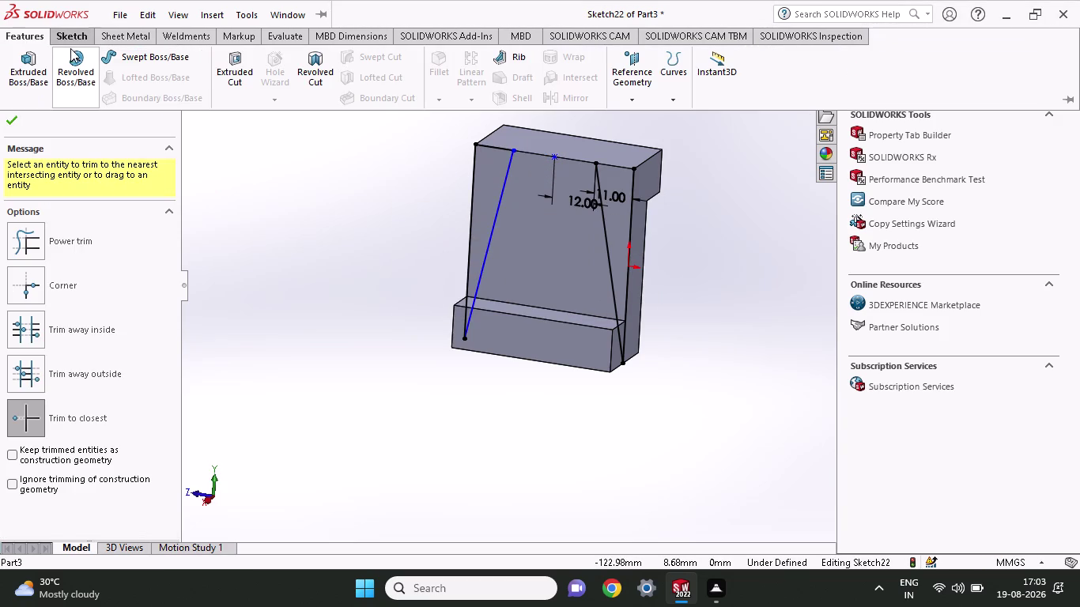
click(243, 67)
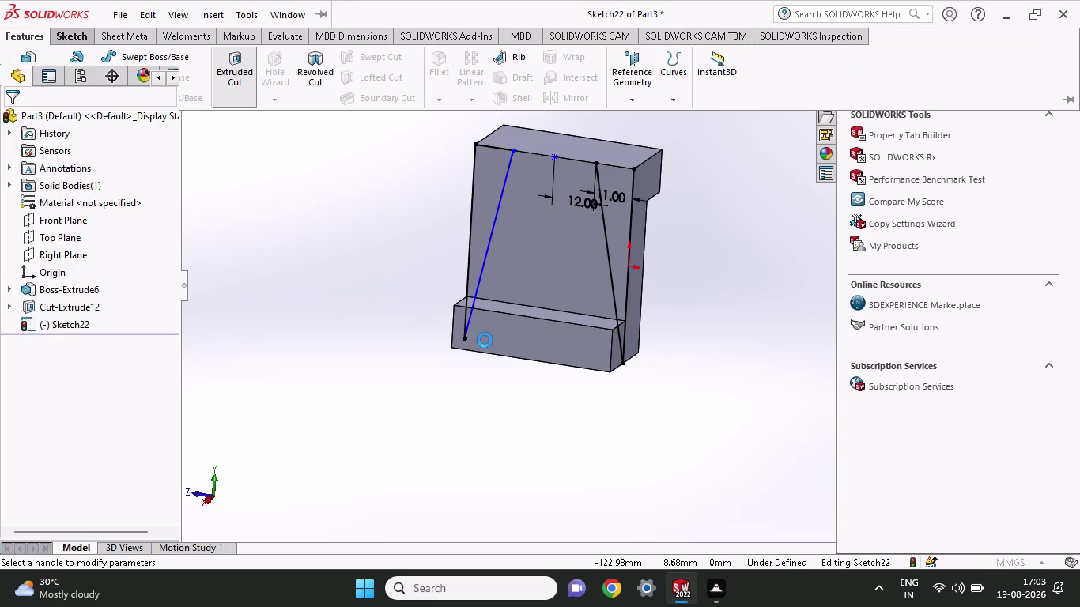
click(478, 248)
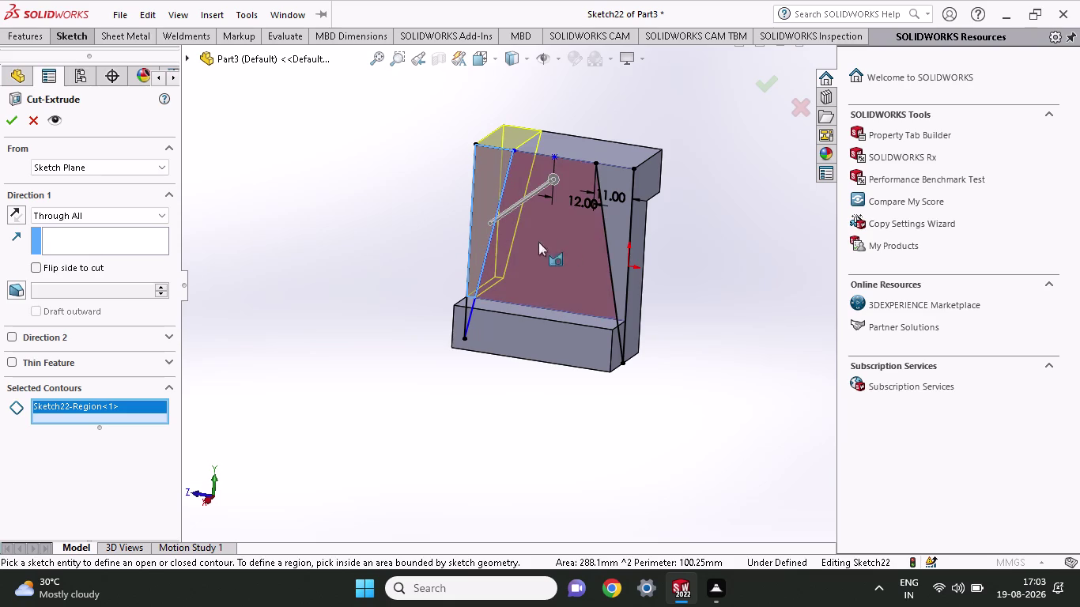
click(605, 235)
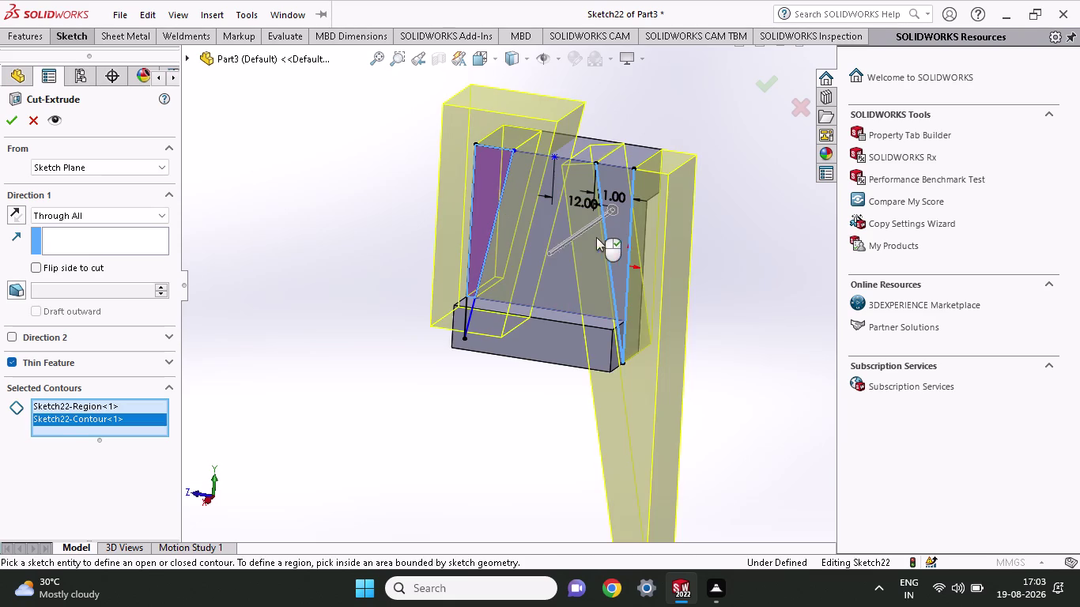
click(6, 358)
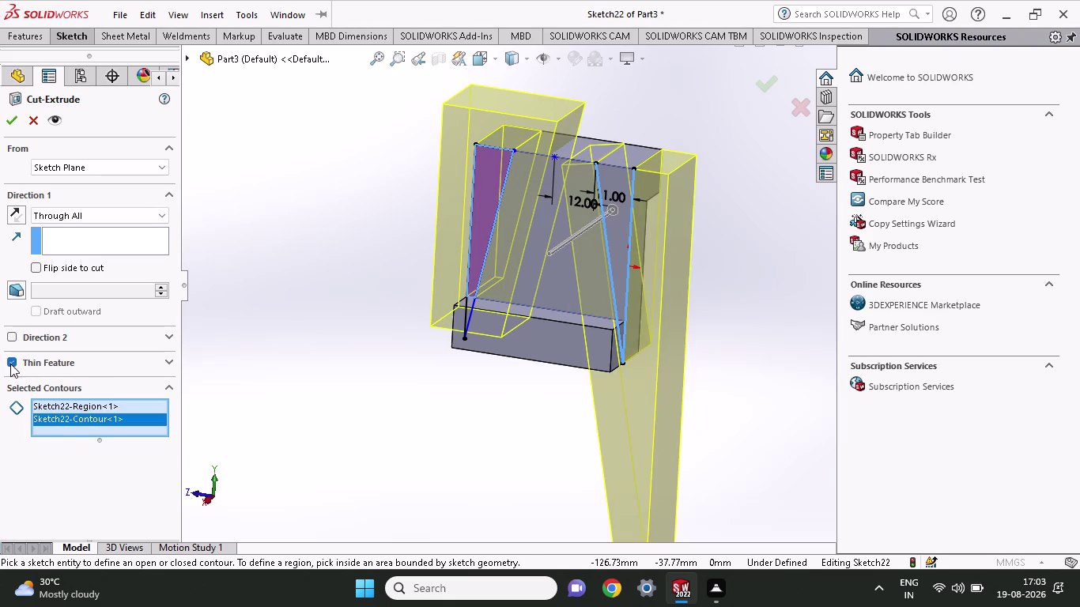
click(11, 364)
click(612, 239)
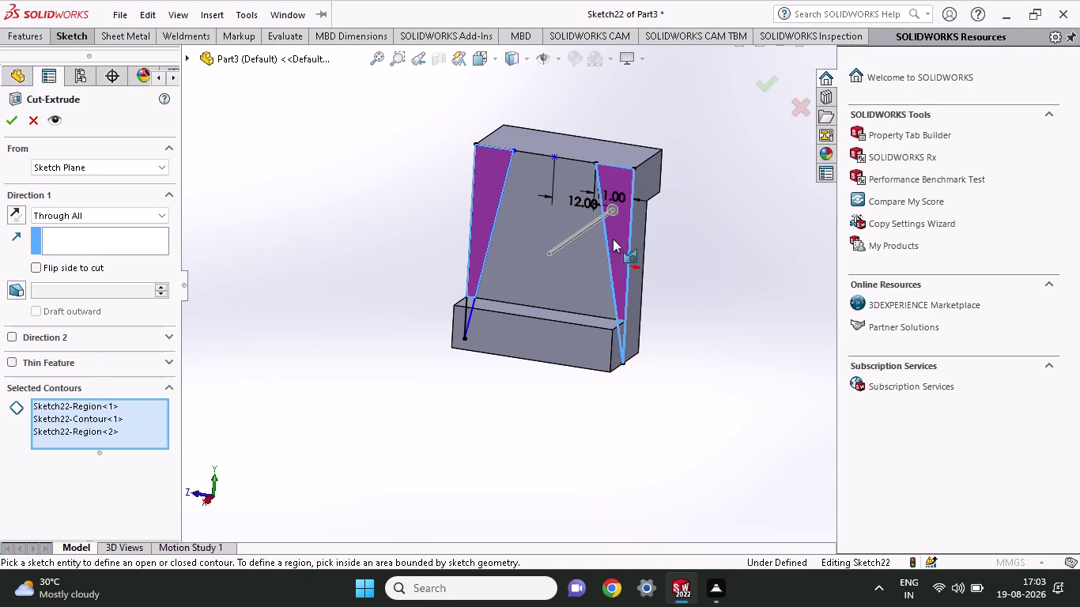
scroll(down, 3)
scroll(up, 3)
scroll(down, 3)
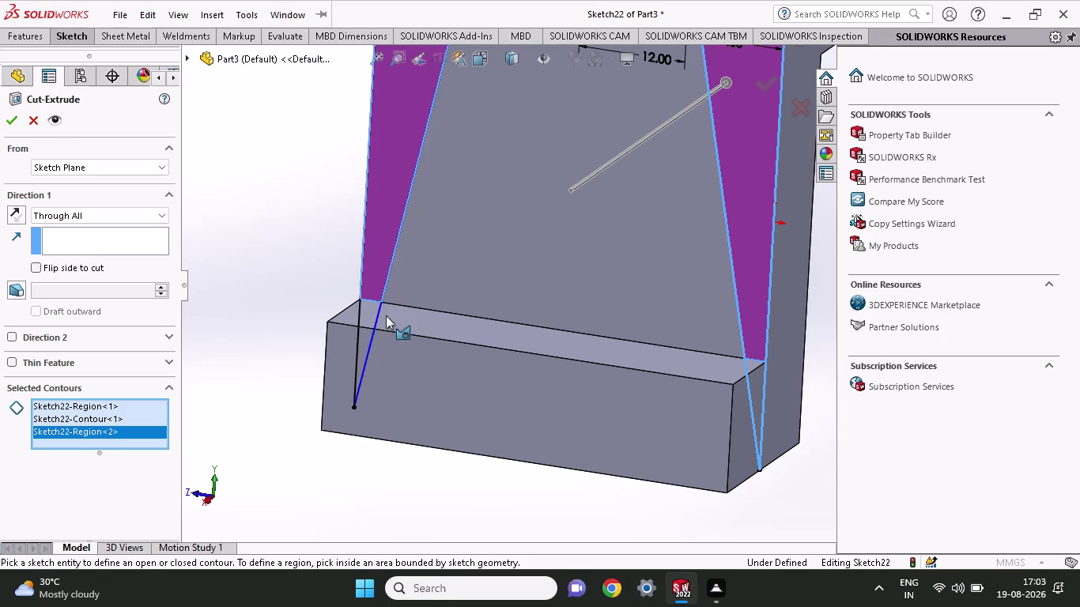
click(367, 318)
click(367, 318)
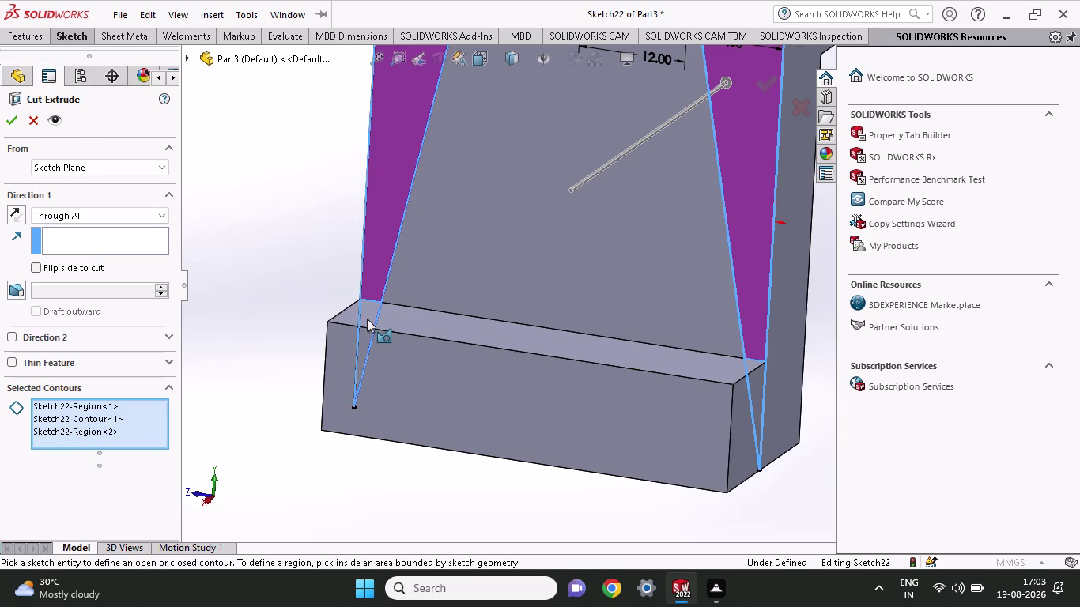
scroll(down, 3)
click(423, 297)
scroll(up, 3)
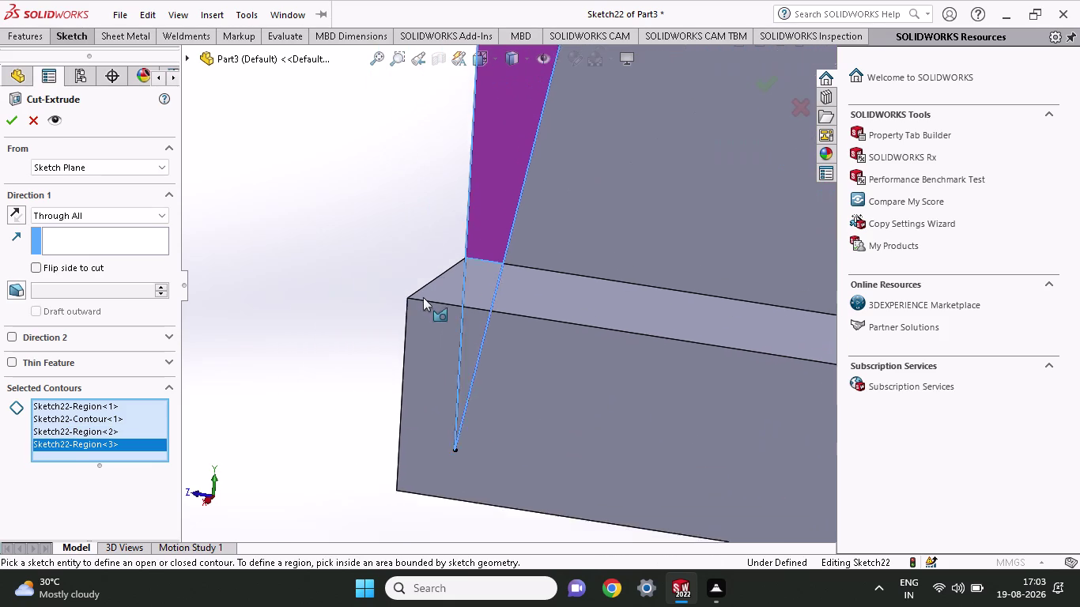
scroll(up, 3)
scroll(up, 3)
scroll(down, 3)
scroll(down, 3)
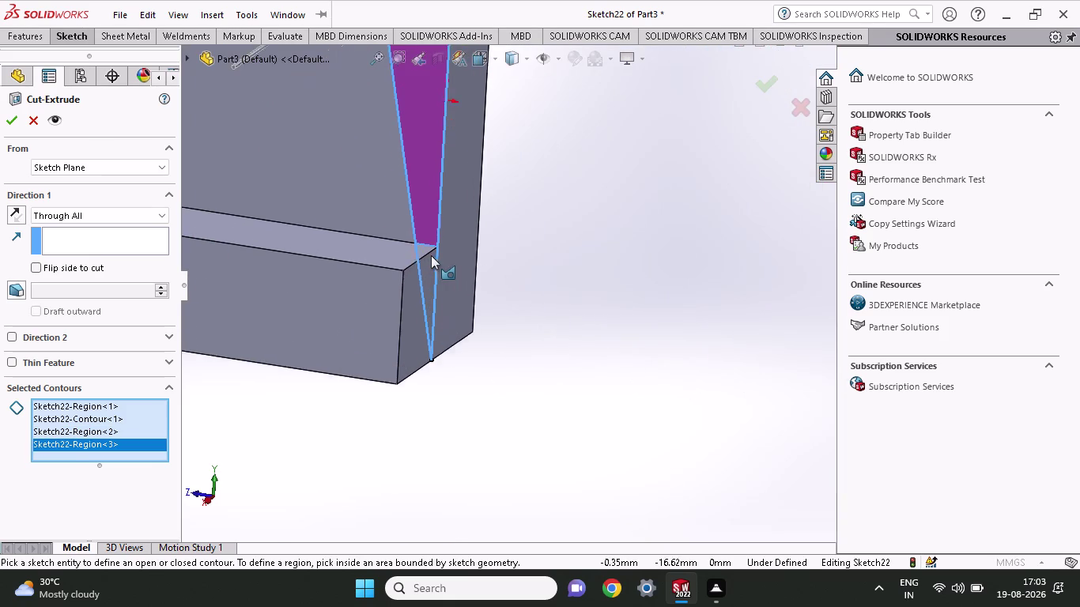
scroll(down, 3)
click(435, 259)
click(440, 296)
click(427, 236)
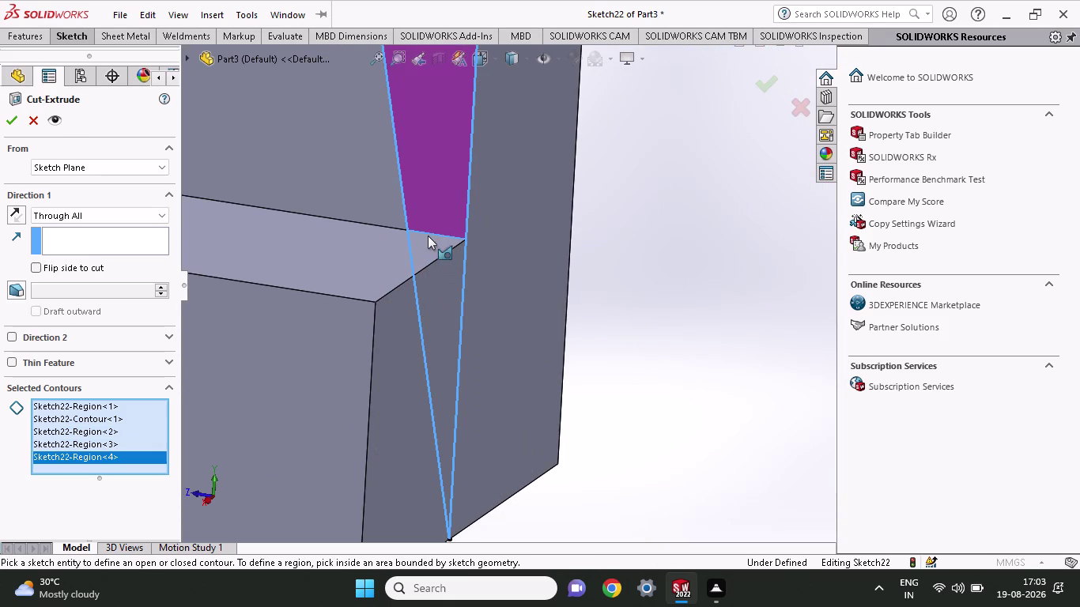
scroll(up, 3)
middle_drag(480, 259, 514, 272)
scroll(up, 3)
scroll(up, 3)
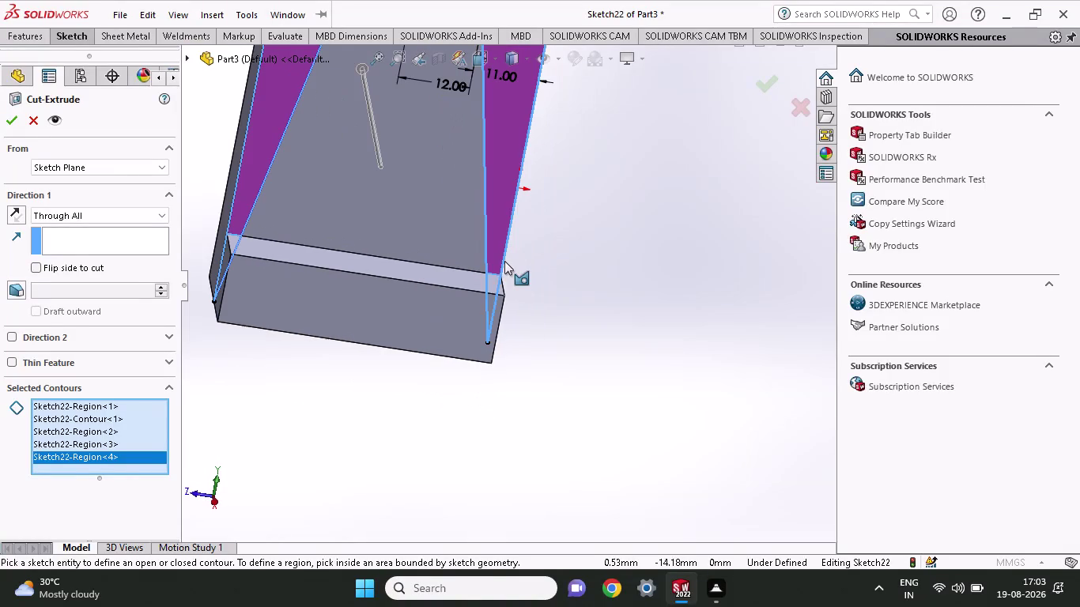
click(205, 494)
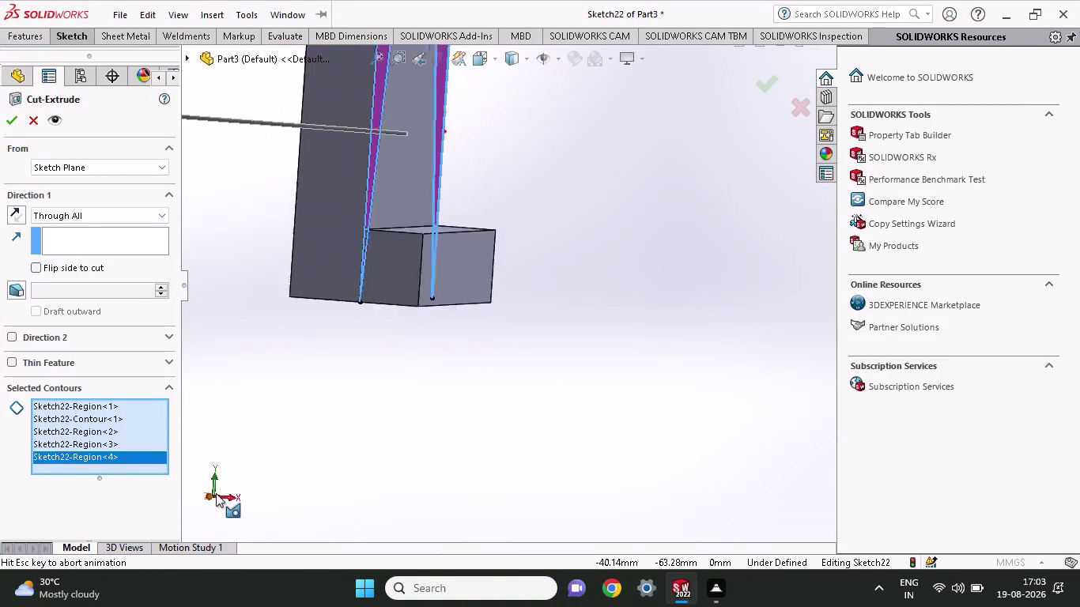
click(224, 494)
scroll(down, 3)
scroll(up, 3)
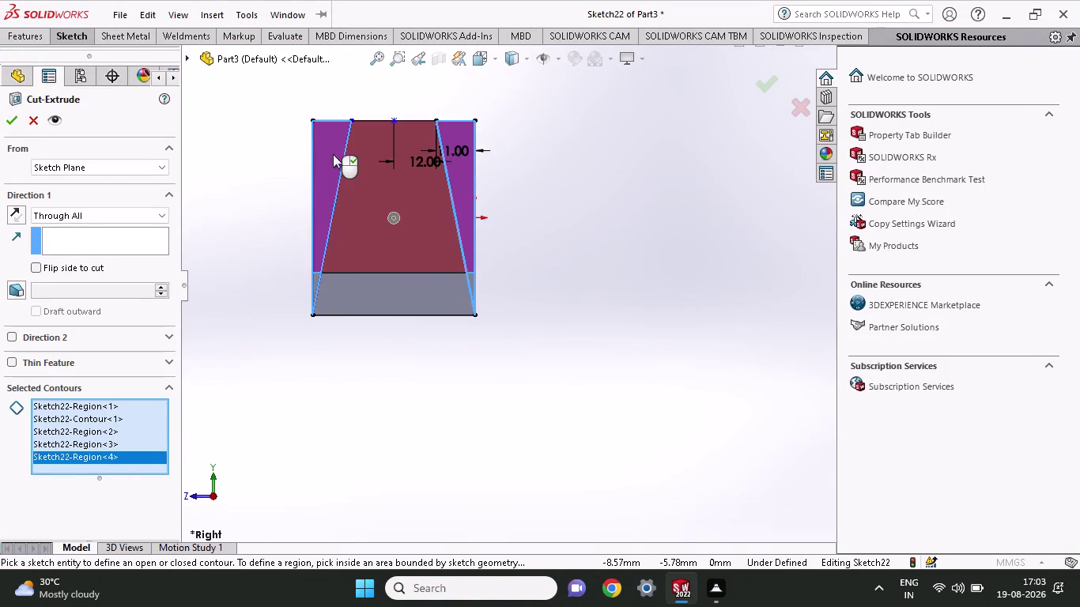
scroll(up, 3)
scroll(down, 3)
click(256, 409)
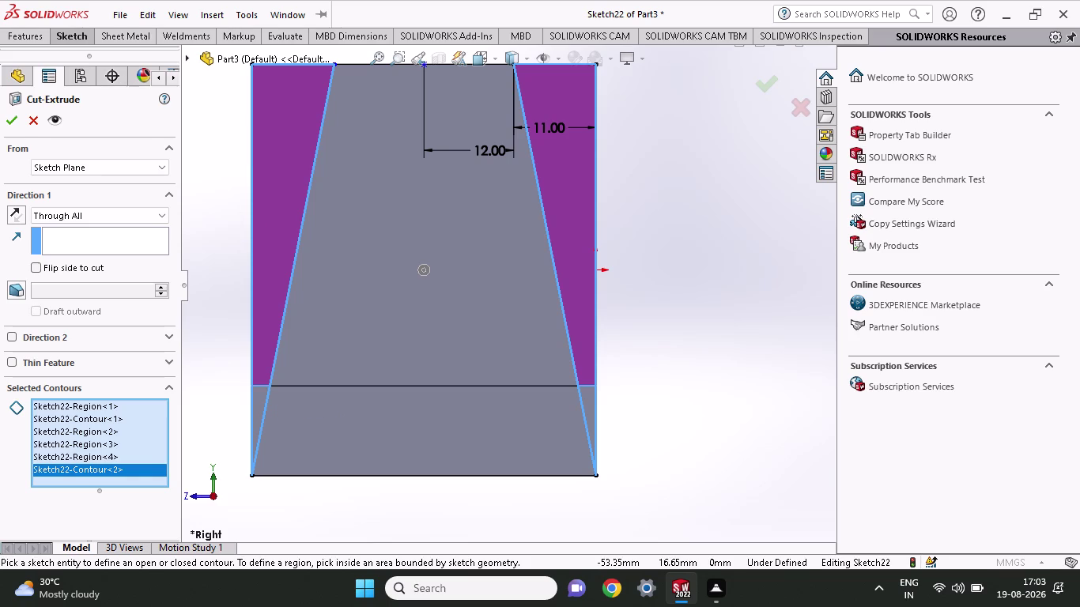
click(27, 121)
Cancel the cut and trim the left and right slanted lines inside the base.
click(68, 30)
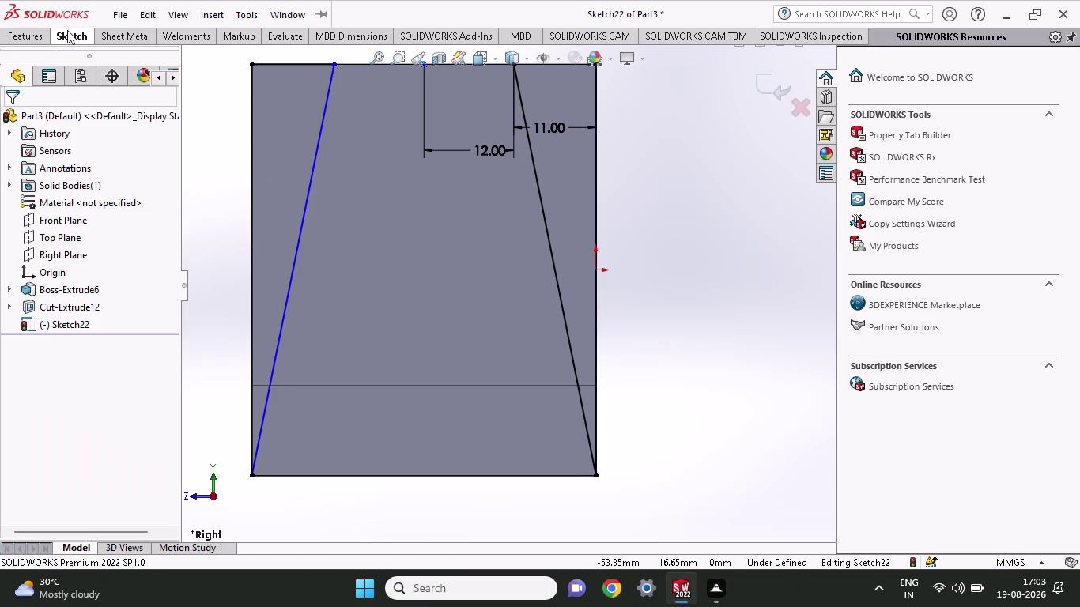
click(227, 65)
scroll(down, 3)
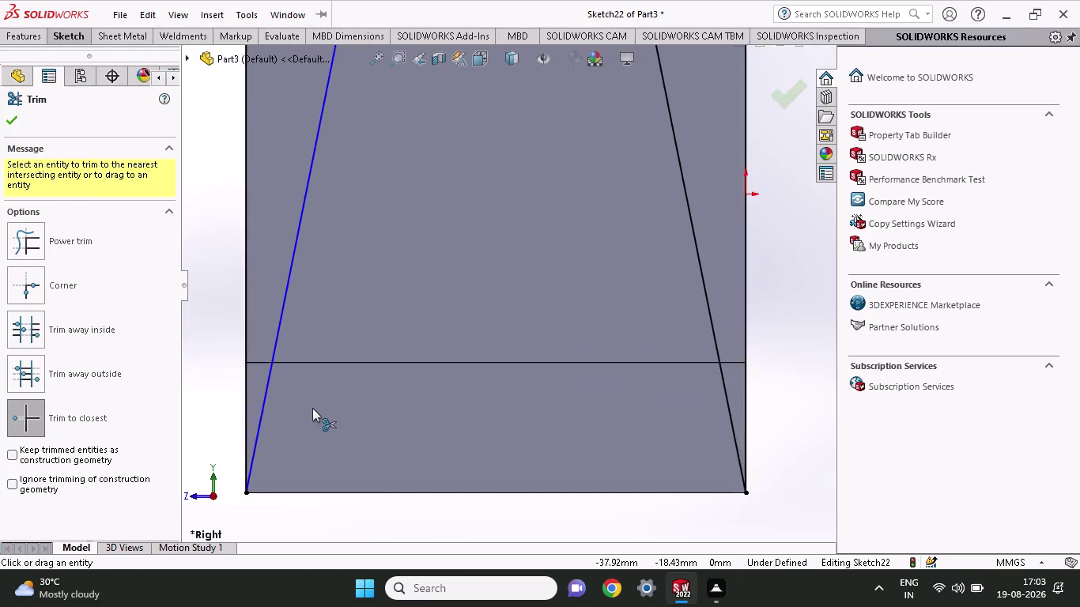
scroll(down, 3)
click(245, 324)
click(250, 329)
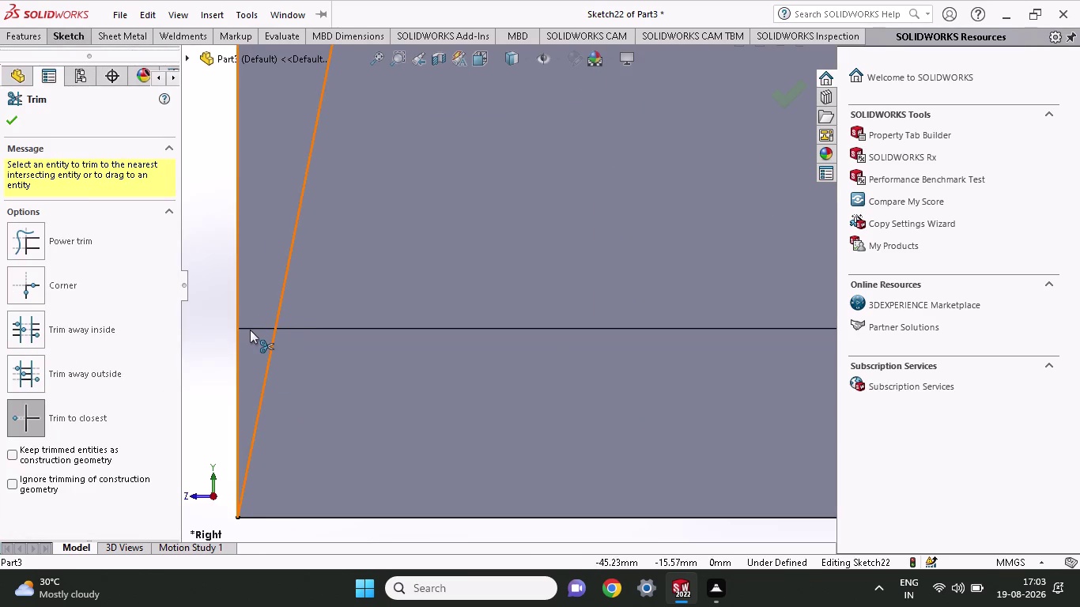
click(249, 324)
scroll(up, 3)
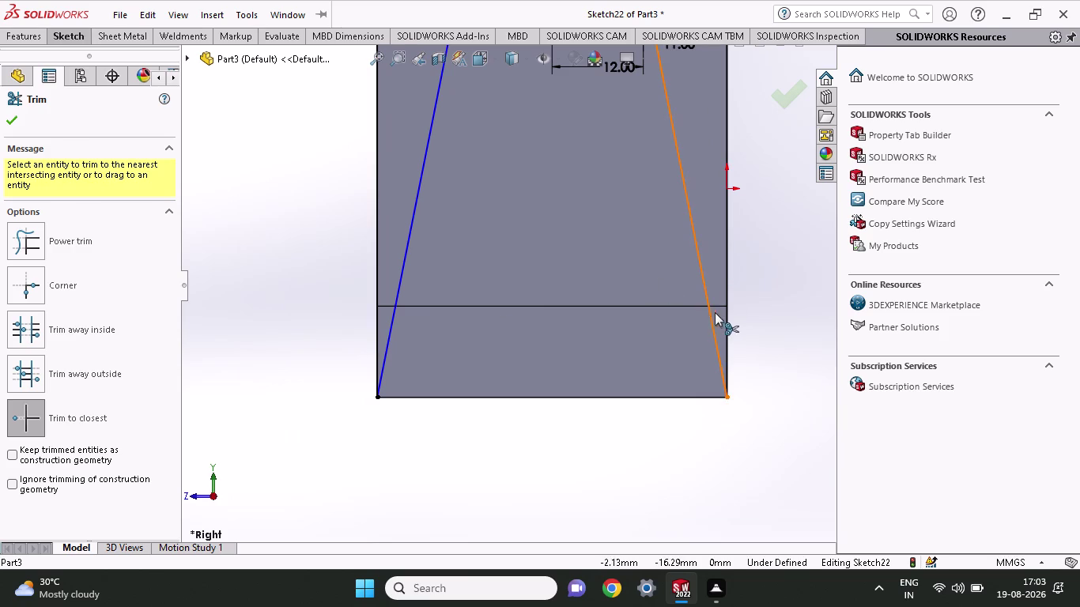
click(720, 305)
scroll(up, 3)
scroll(down, 3)
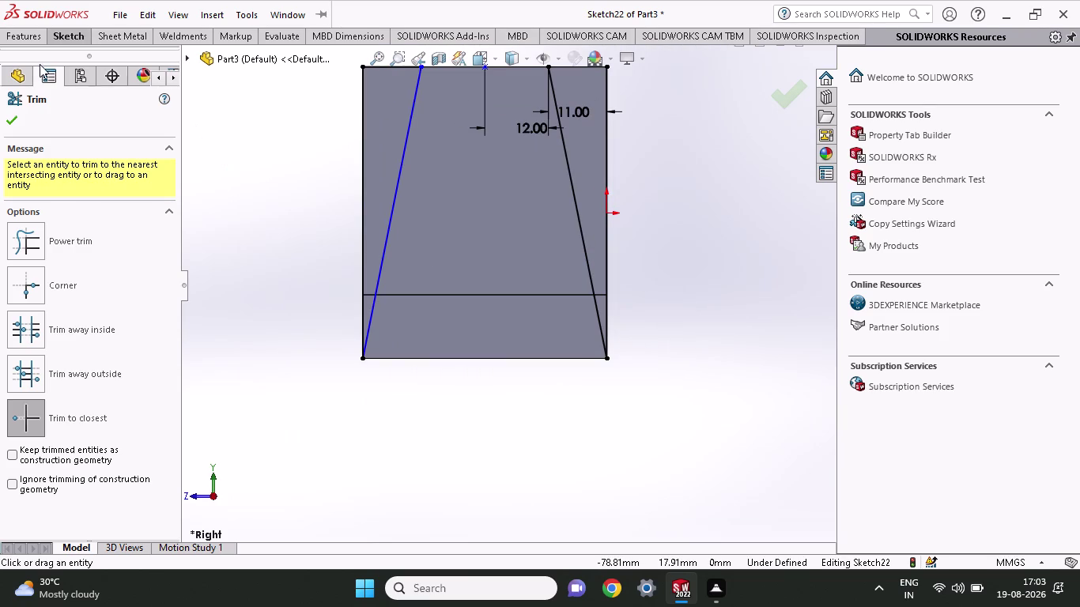
click(60, 38)
Draw corner rectangles beyond the block's lower-left and lower-right corners.
click(109, 76)
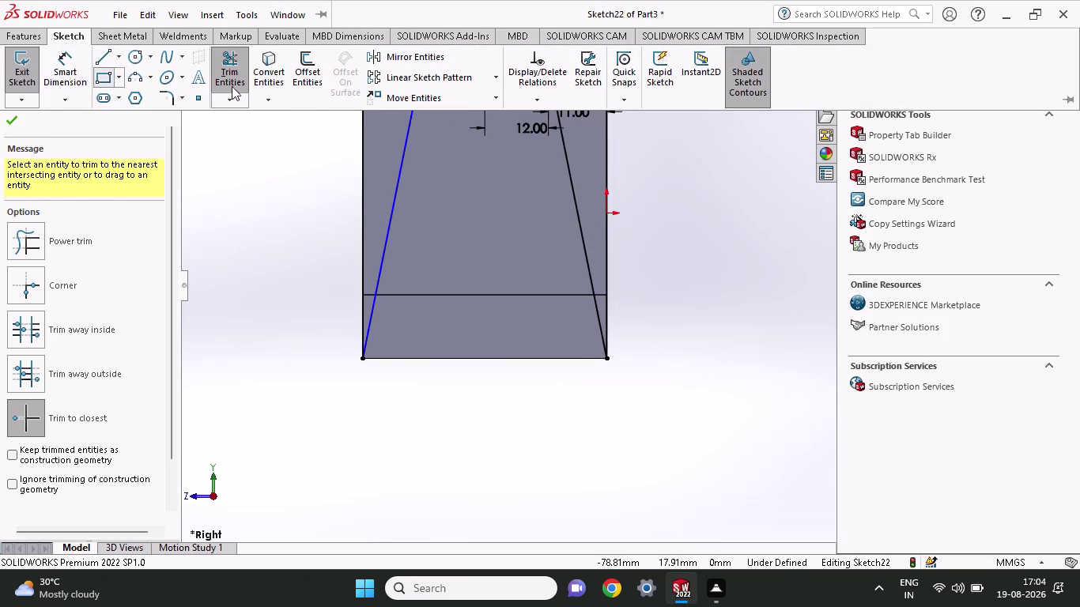
scroll(up, 3)
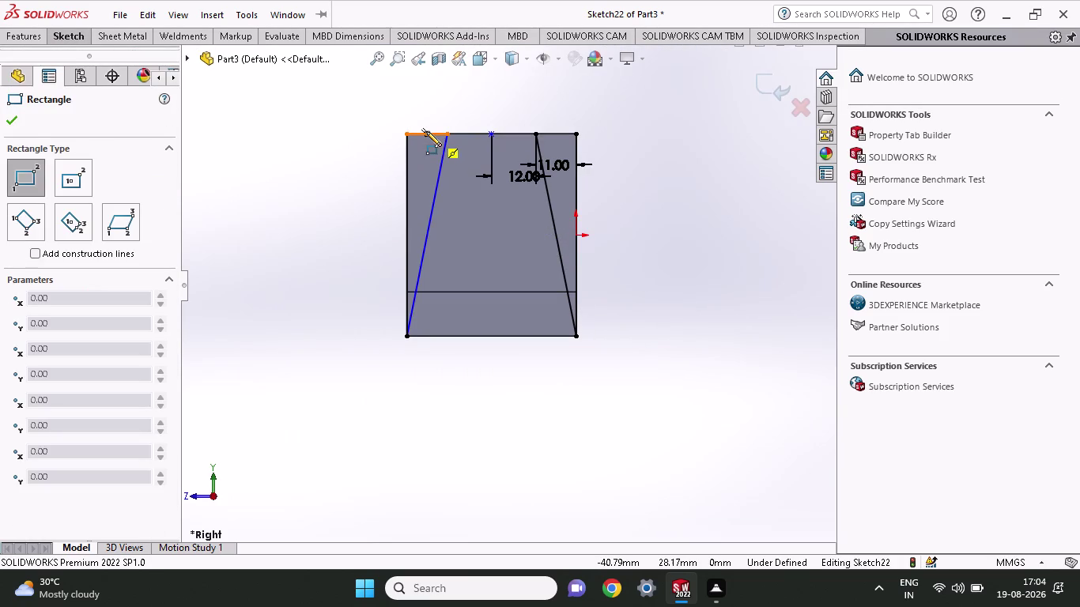
click(407, 335)
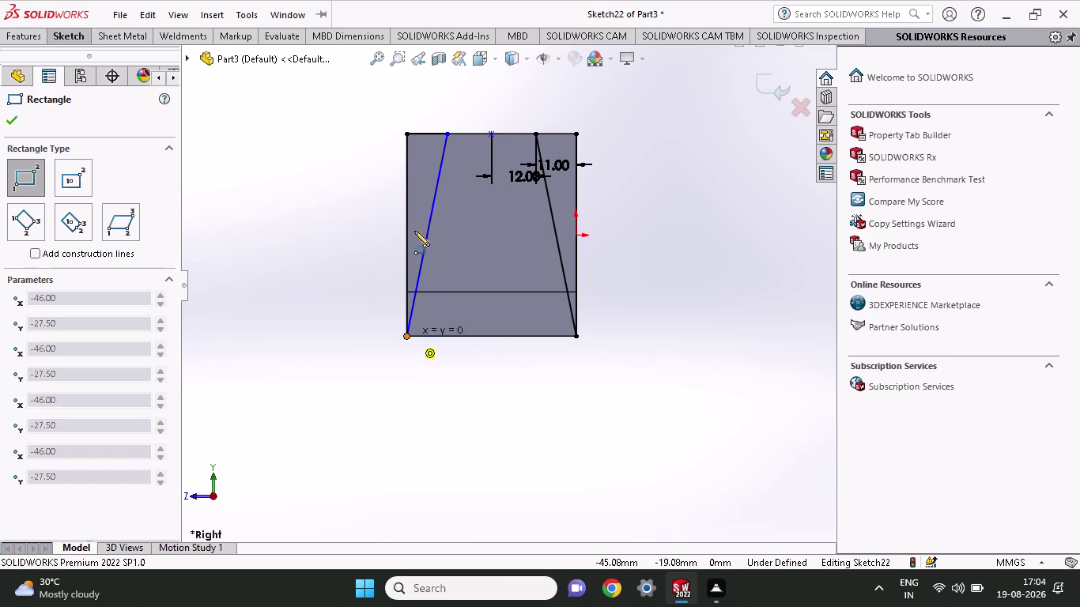
click(407, 132)
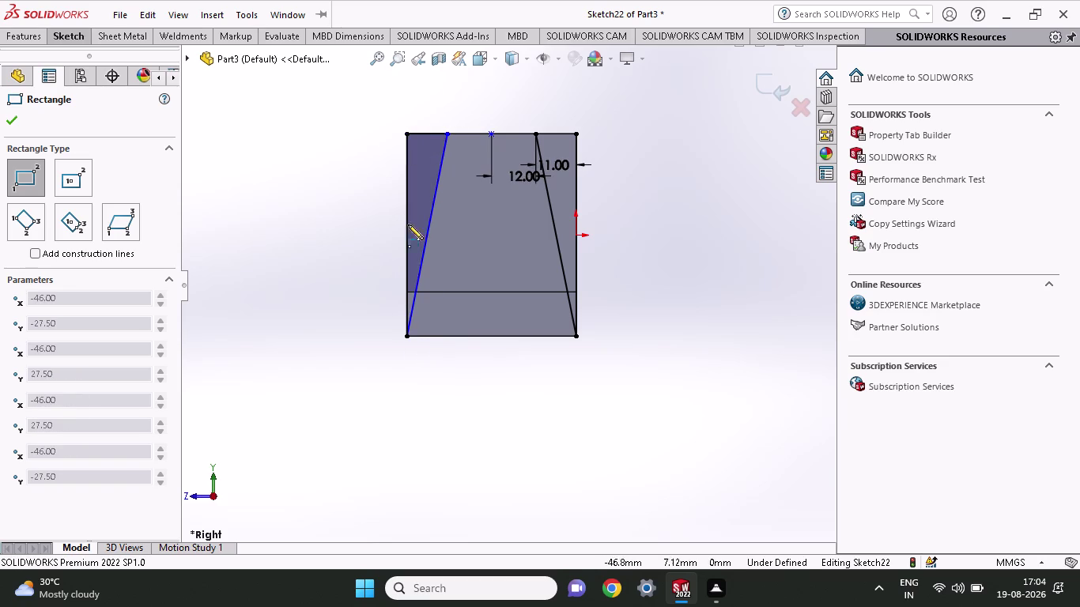
click(403, 339)
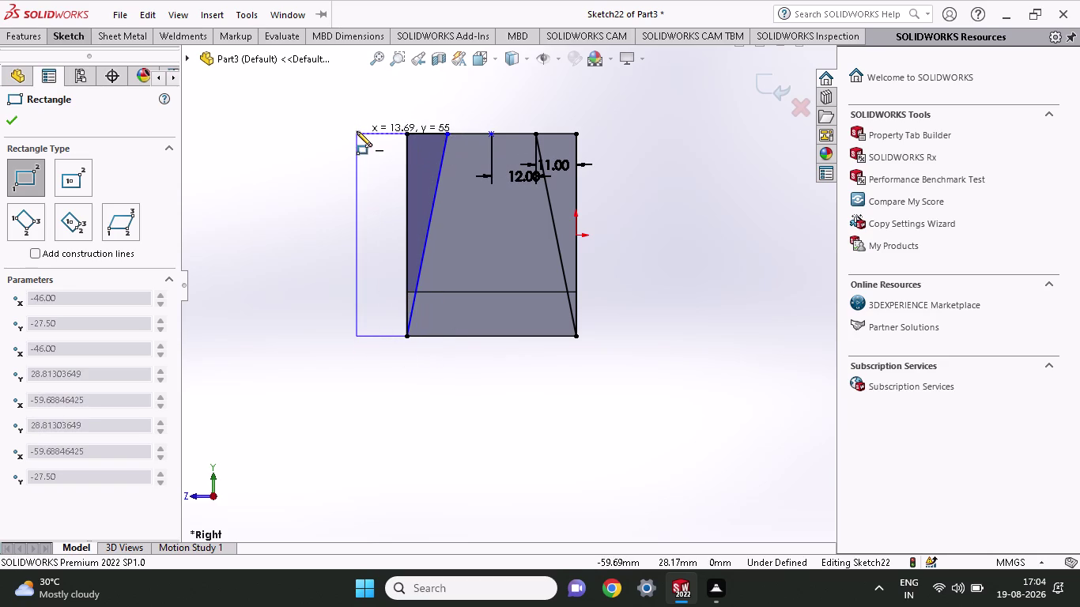
click(356, 132)
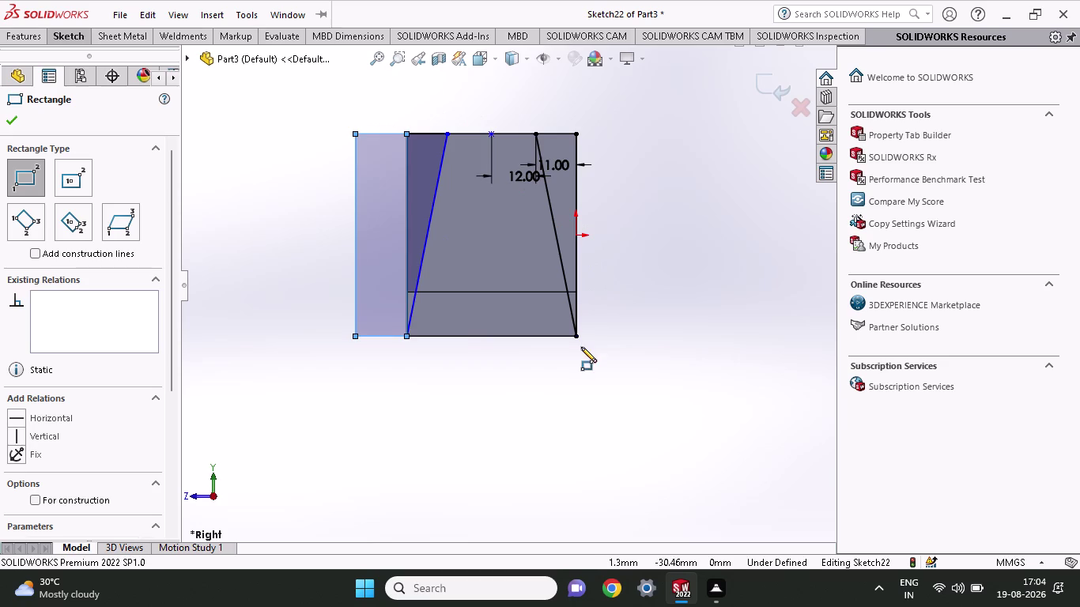
click(576, 335)
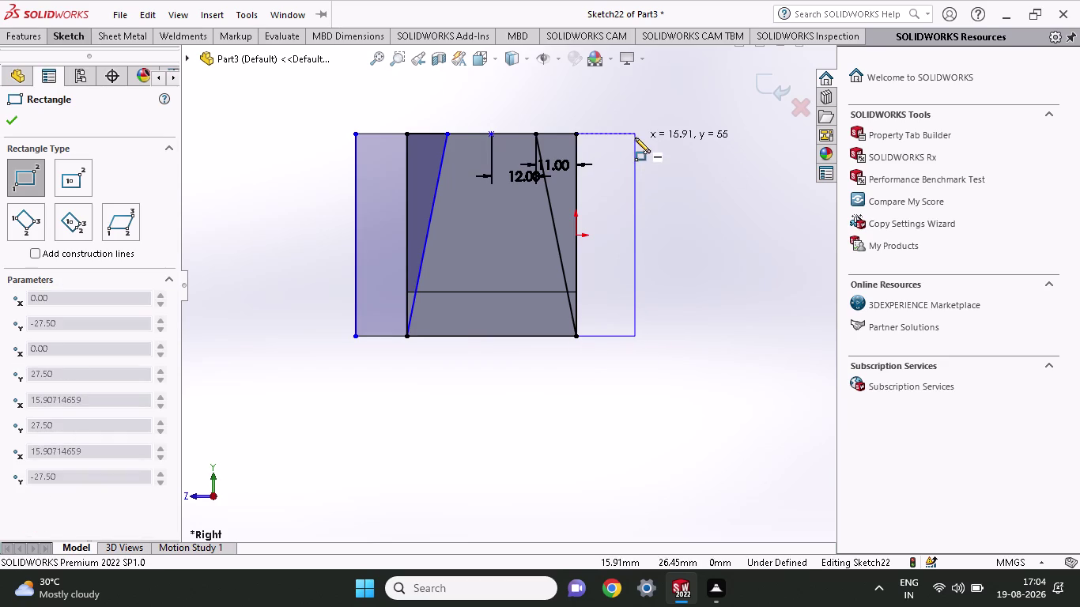
click(634, 138)
scroll(down, 3)
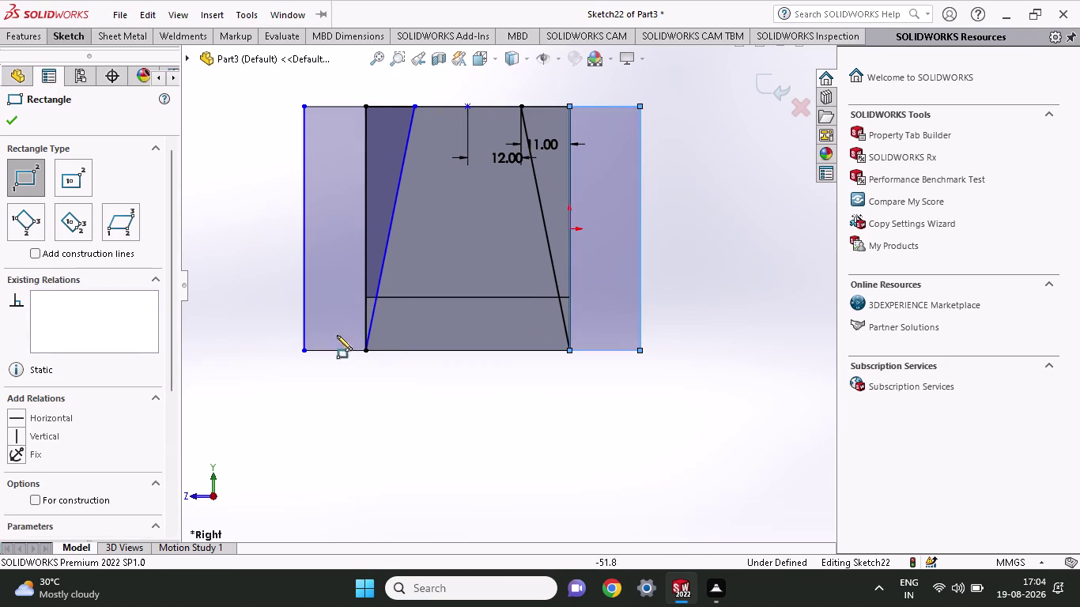
click(56, 39)
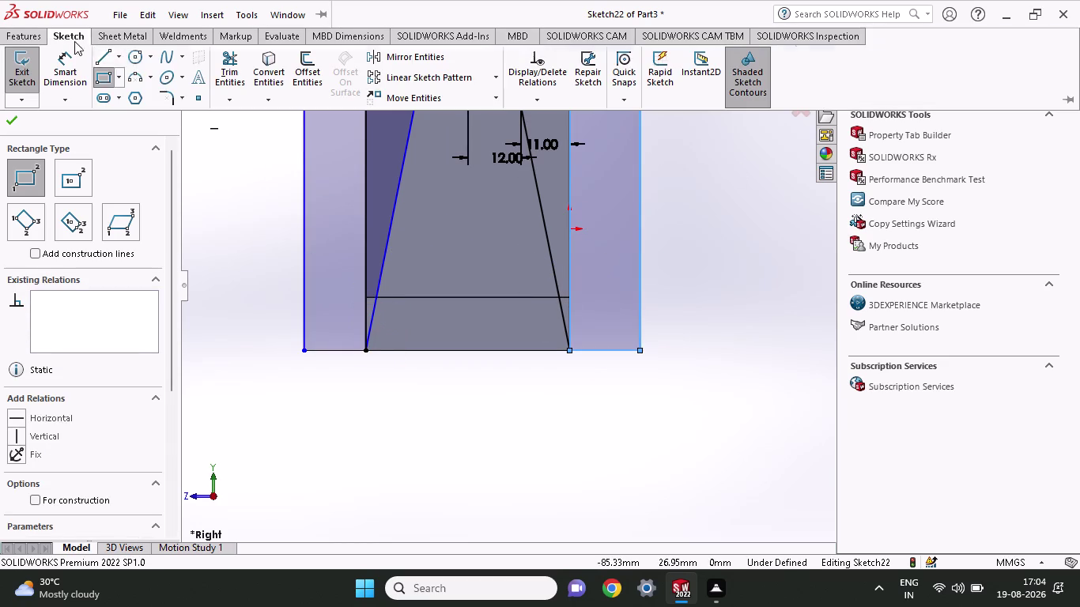
Trim the extra segments, including the right rectangle's inner edge, from both side regions.
click(212, 68)
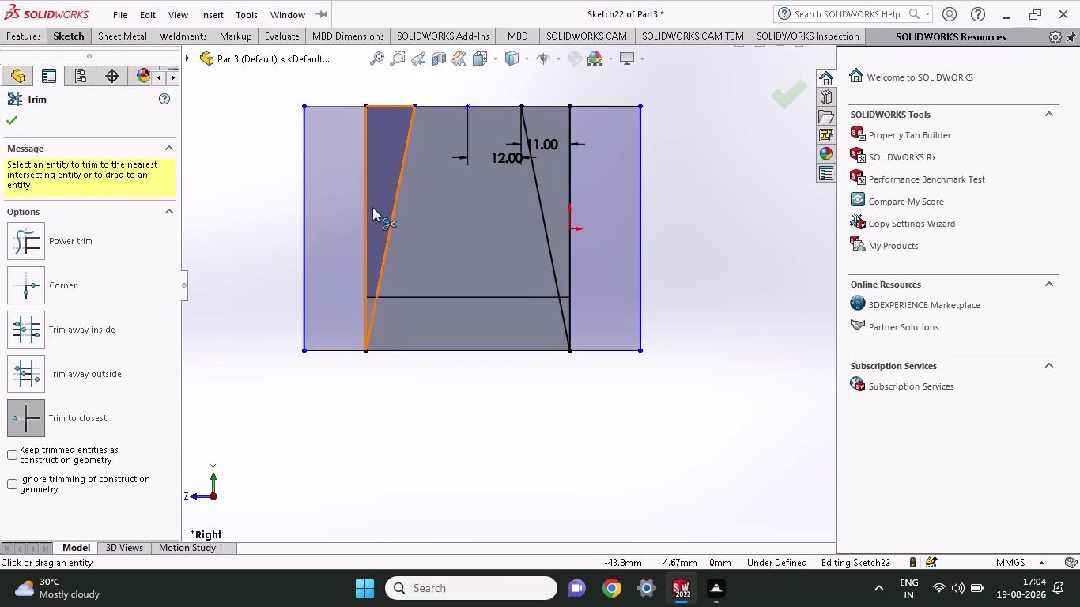
click(365, 200)
click(366, 211)
drag(366, 220, 366, 220)
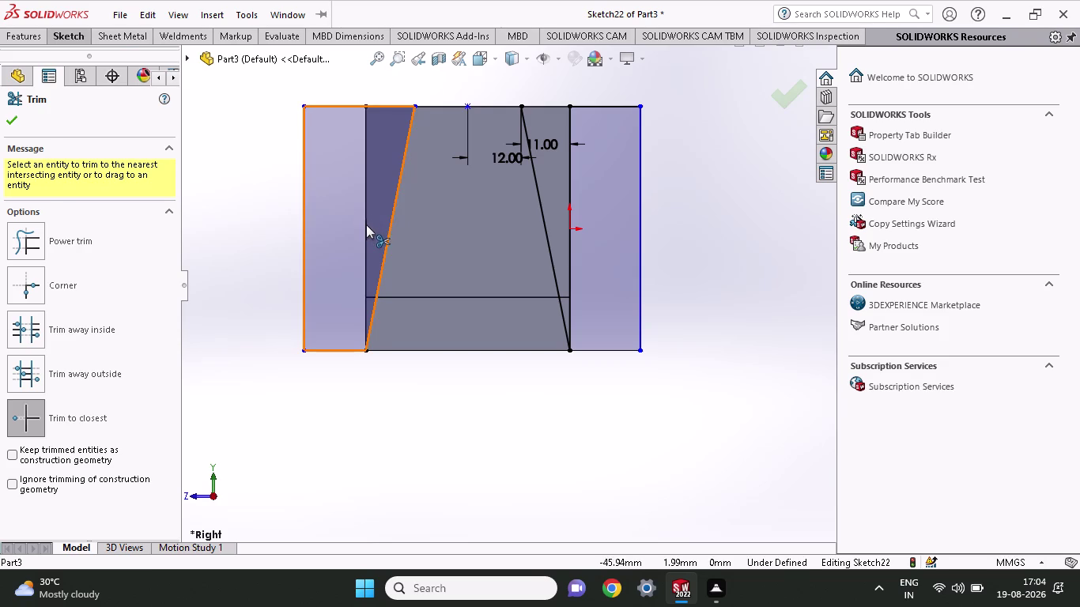
drag(366, 220, 366, 241)
click(568, 178)
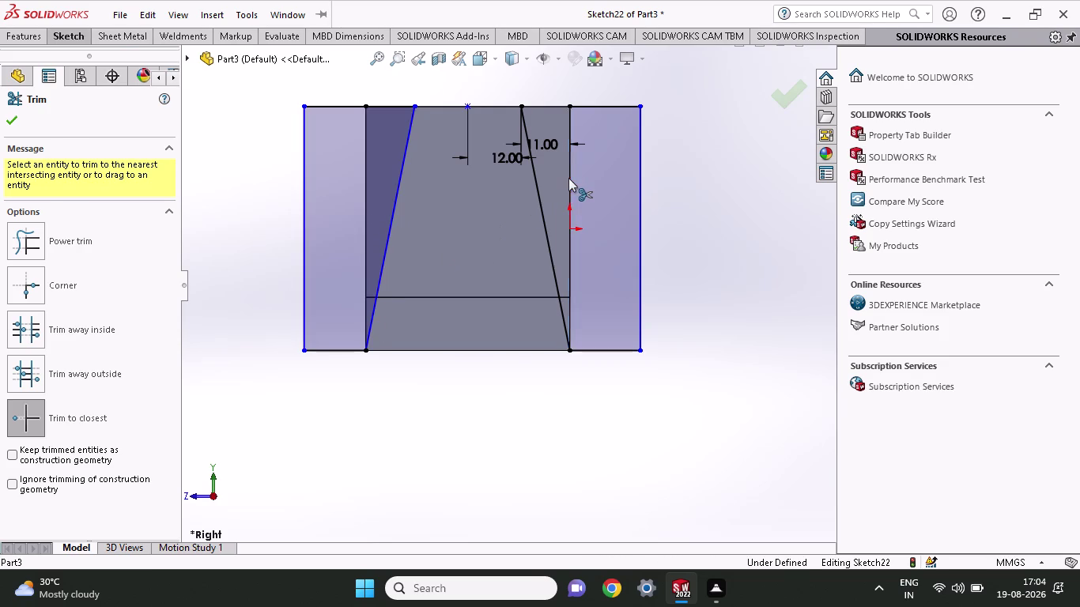
click(570, 245)
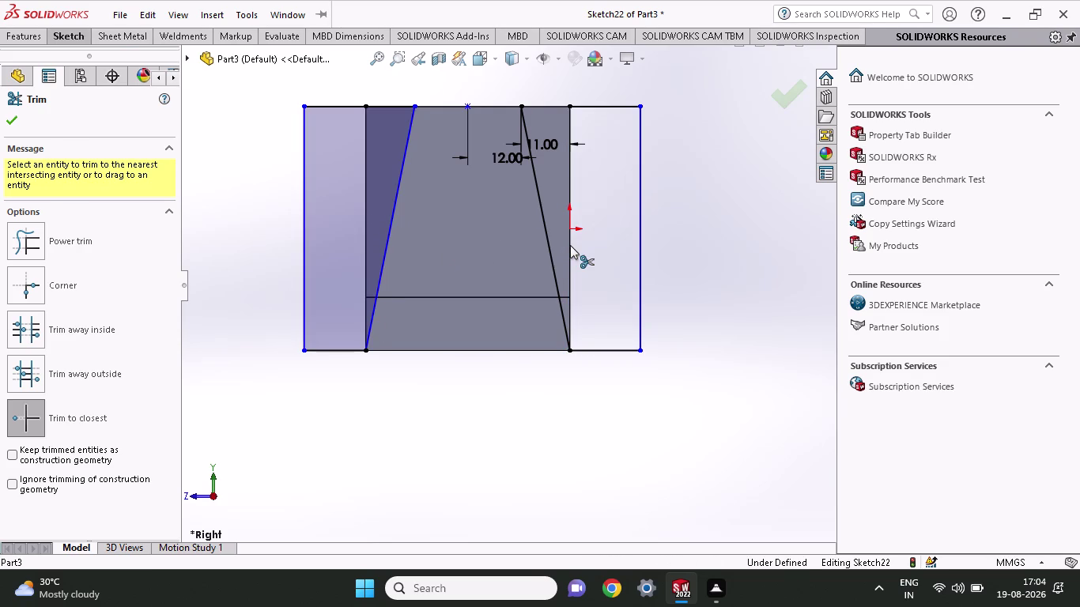
click(569, 225)
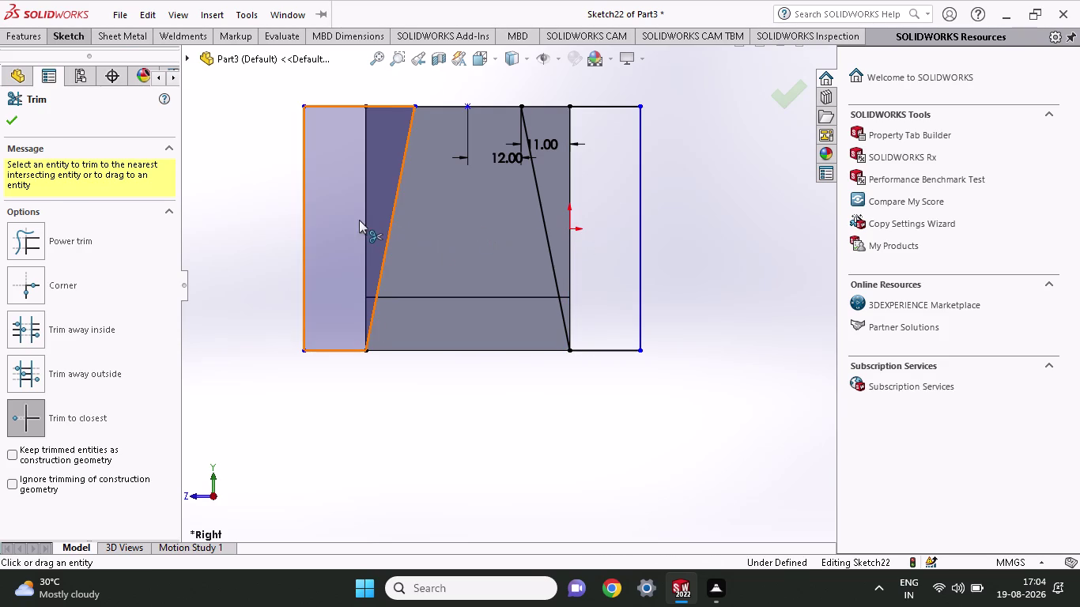
click(366, 223)
scroll(up, 3)
scroll(down, 3)
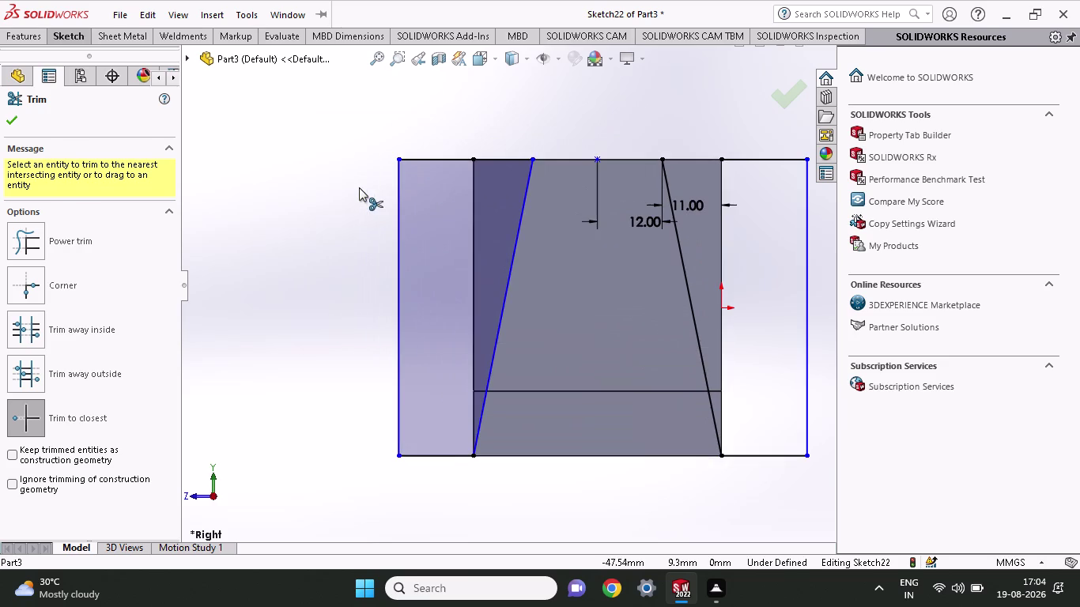
scroll(up, 3)
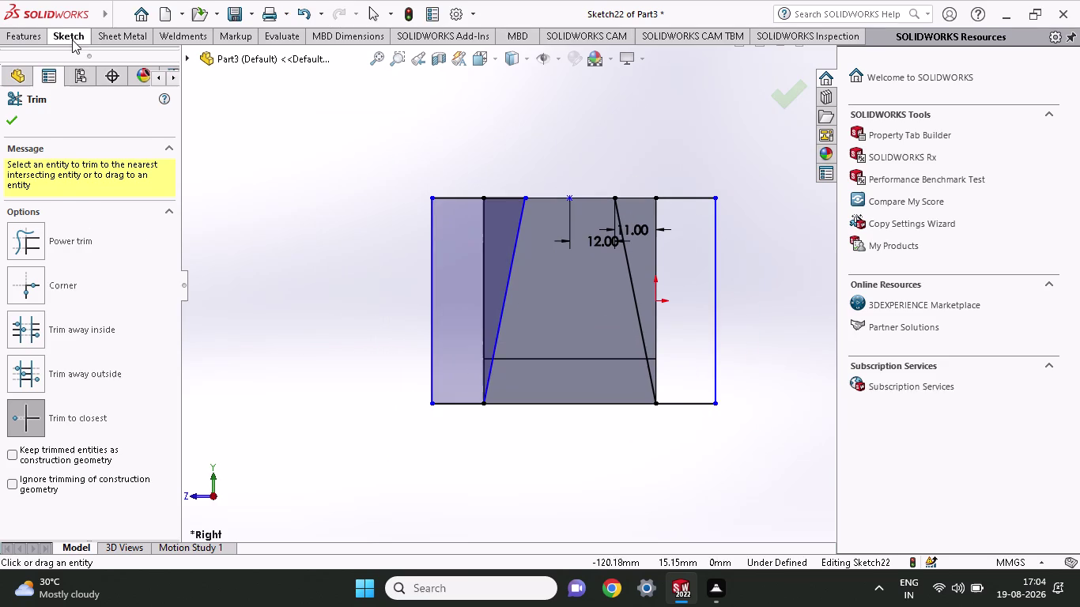
Draw an 11 mm line along the top edge above the right wedge to close it.
click(72, 40)
click(110, 60)
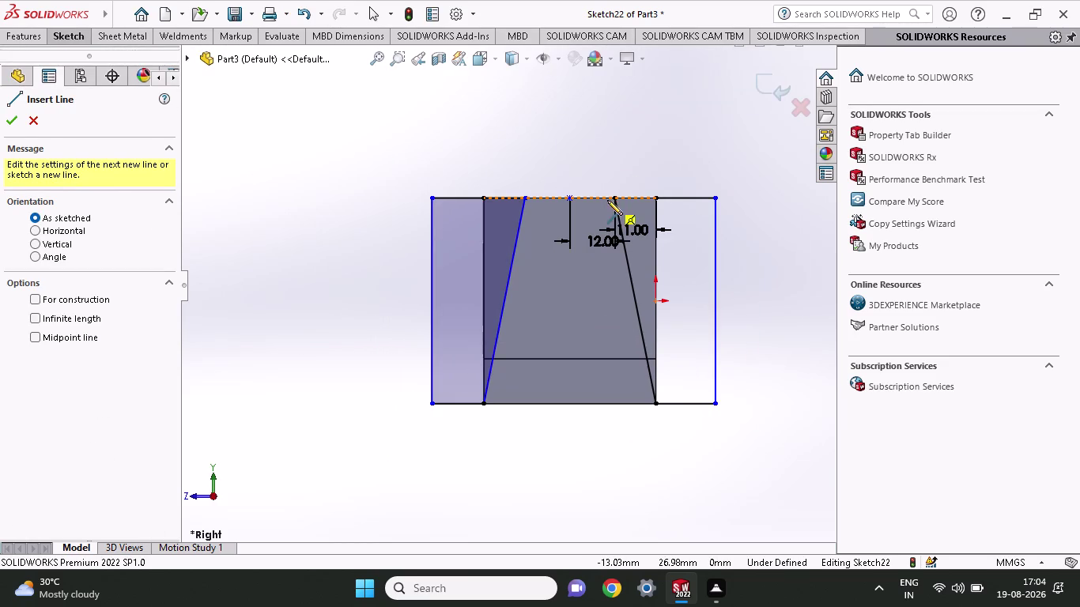
click(615, 198)
click(653, 196)
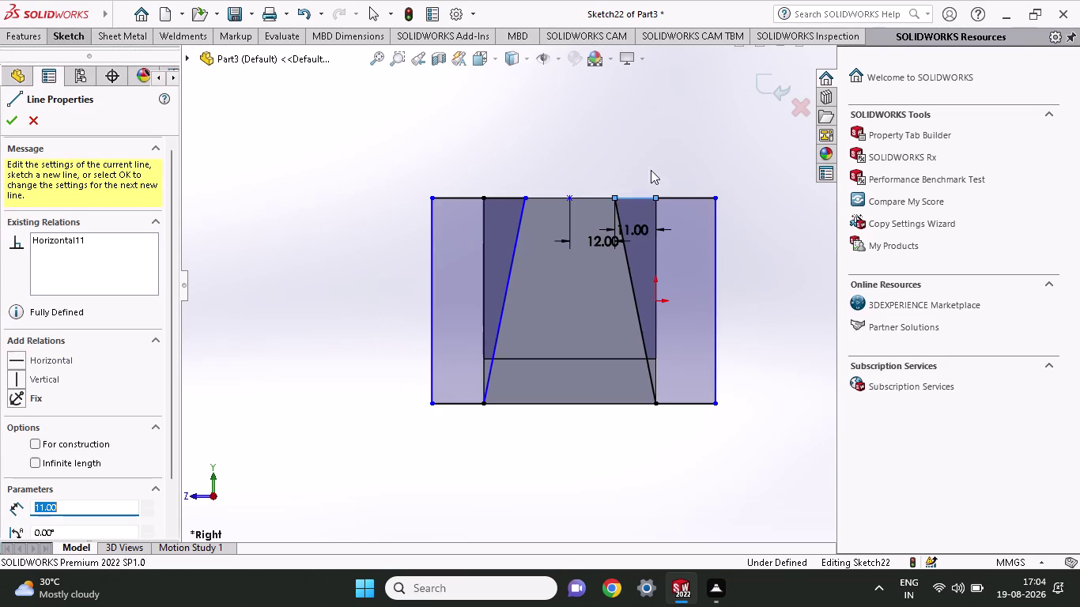
right_click(539, 158)
click(559, 173)
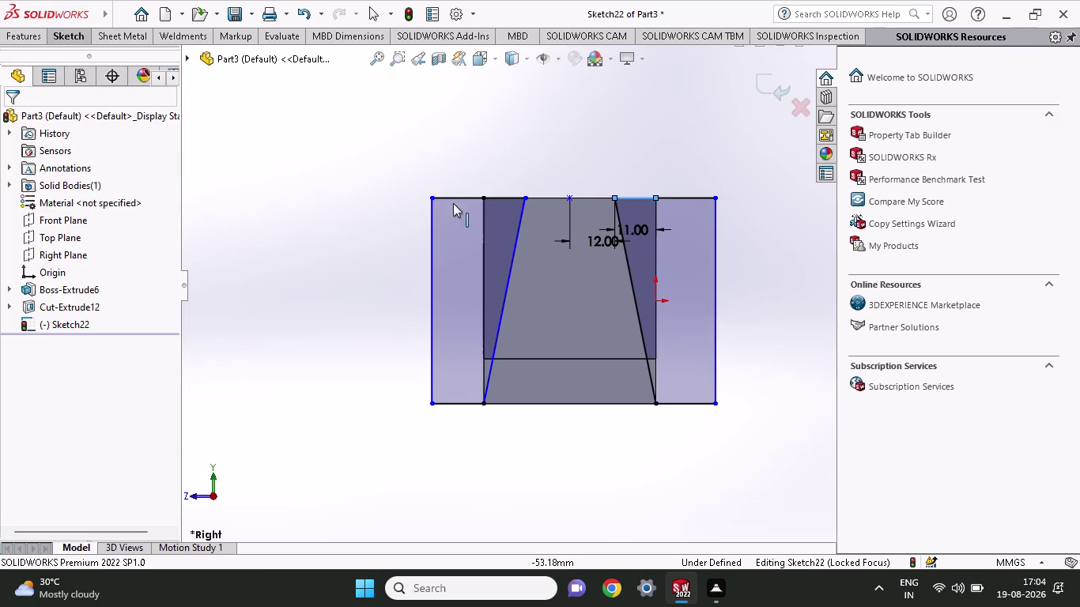
scroll(down, 3)
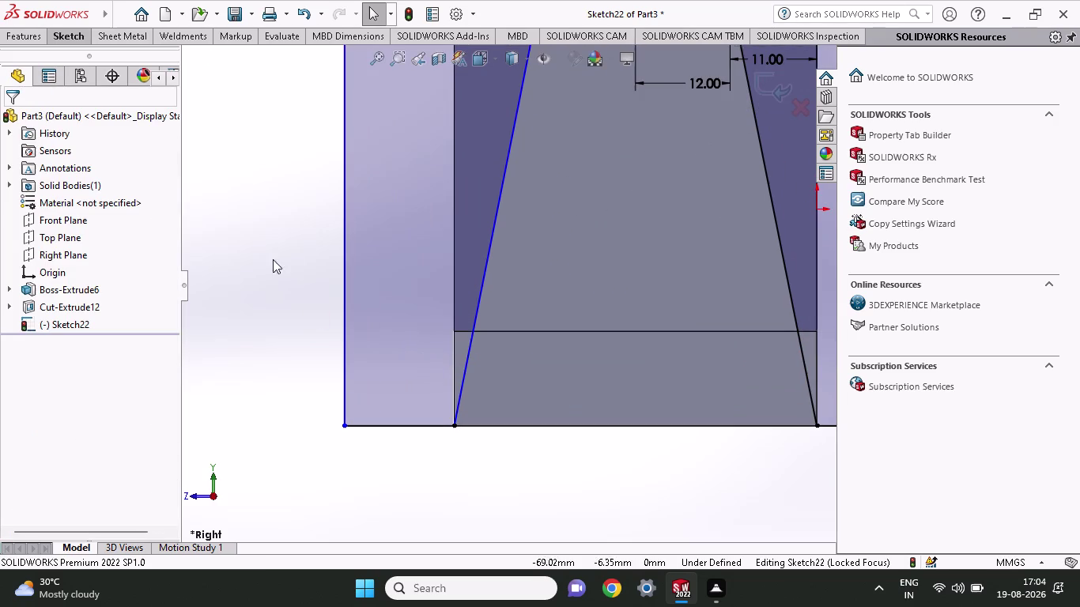
Extrude-cut the wedge regions Through All in both directions, creating Cut-Extrude13.
scroll(up, 3)
middle_drag(315, 282, 262, 325)
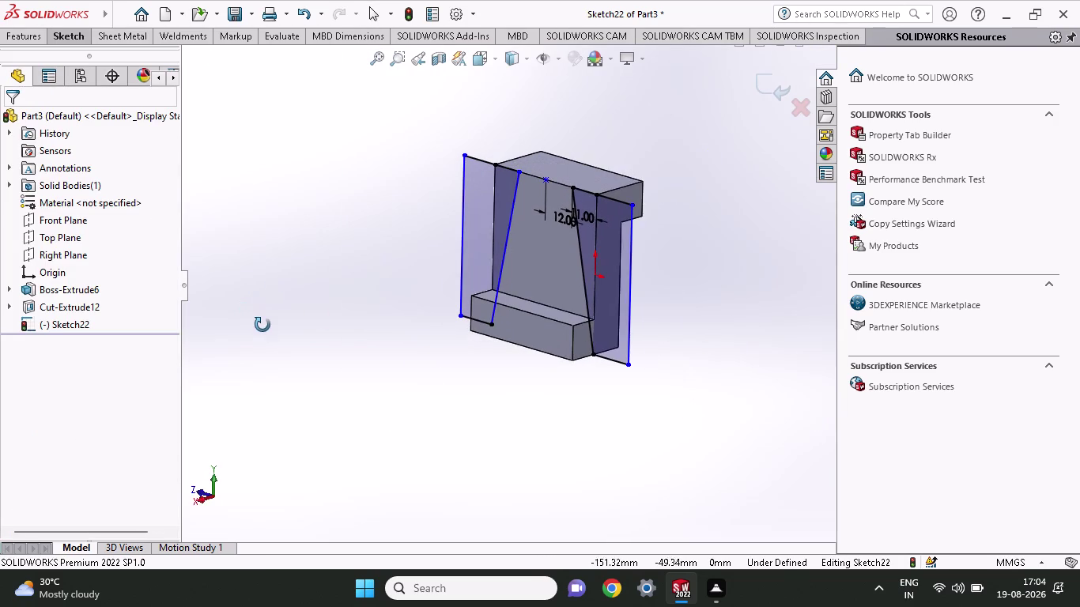
middle_drag(262, 325, 266, 328)
click(27, 41)
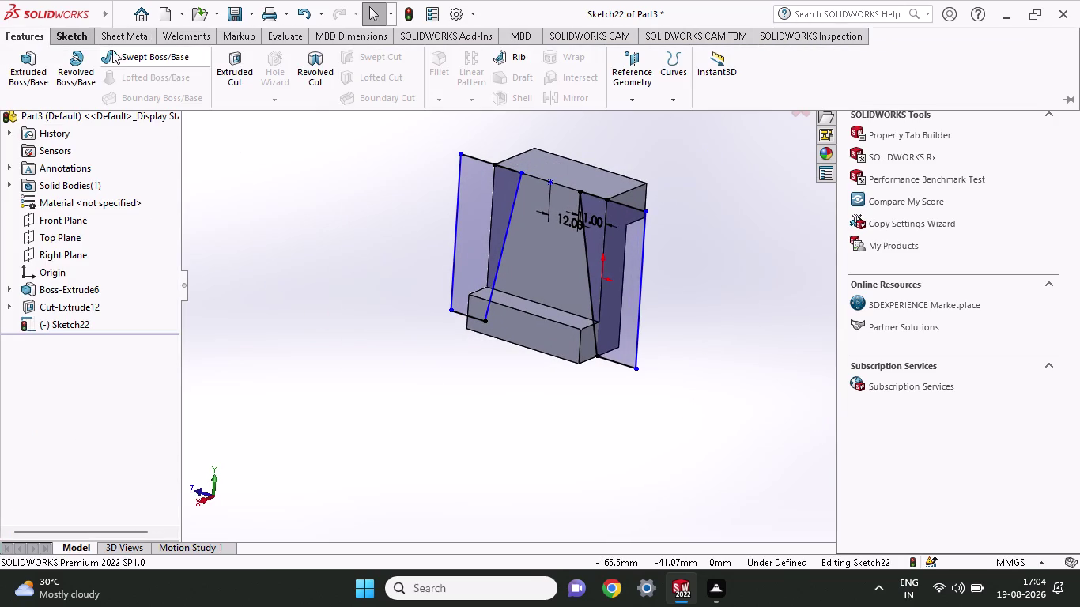
click(247, 63)
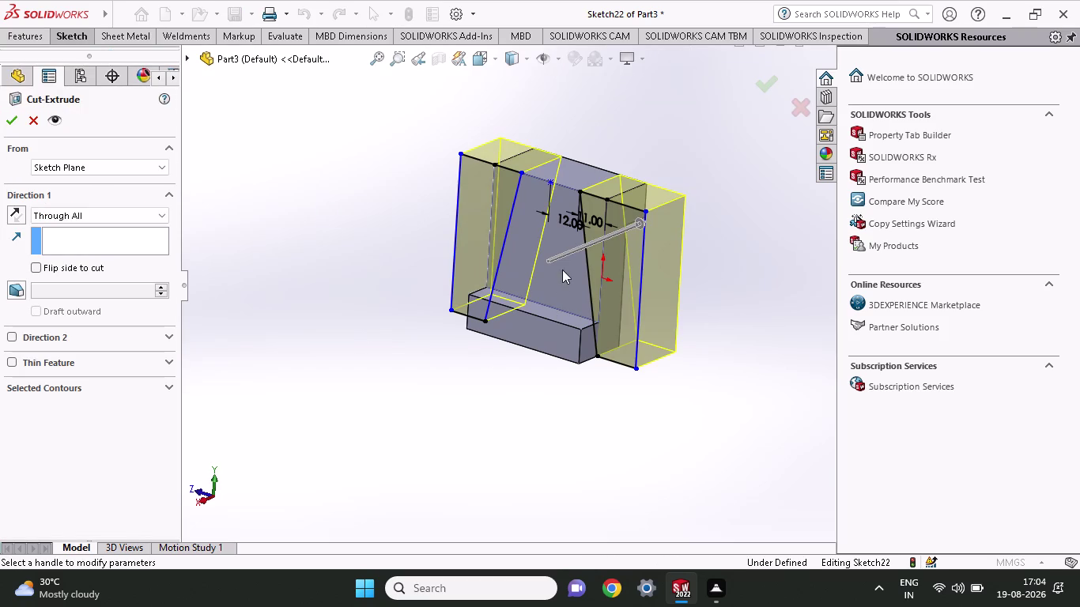
click(44, 219)
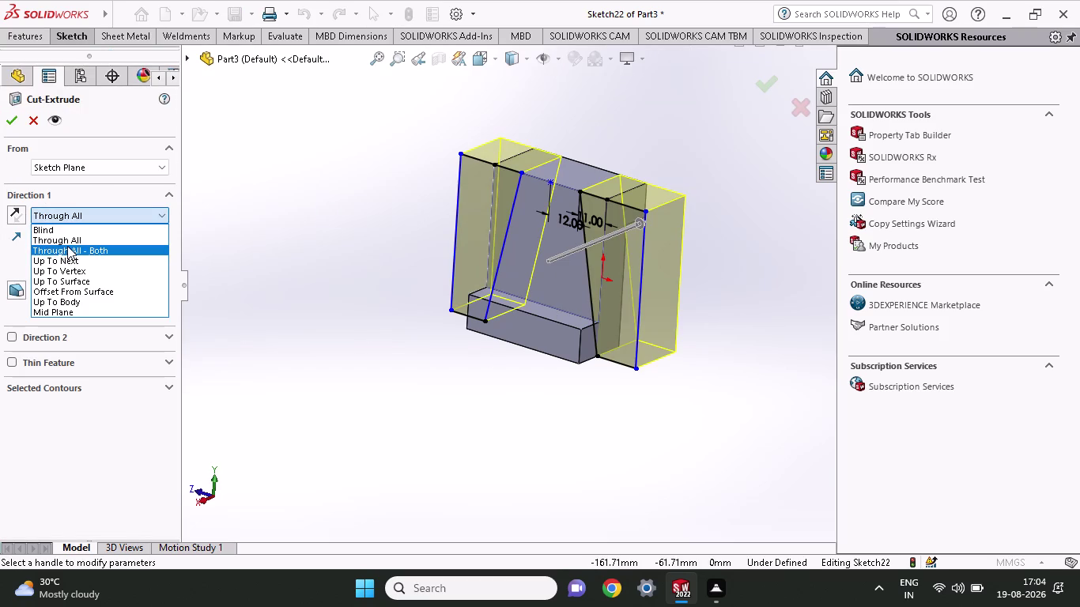
click(3, 332)
click(9, 340)
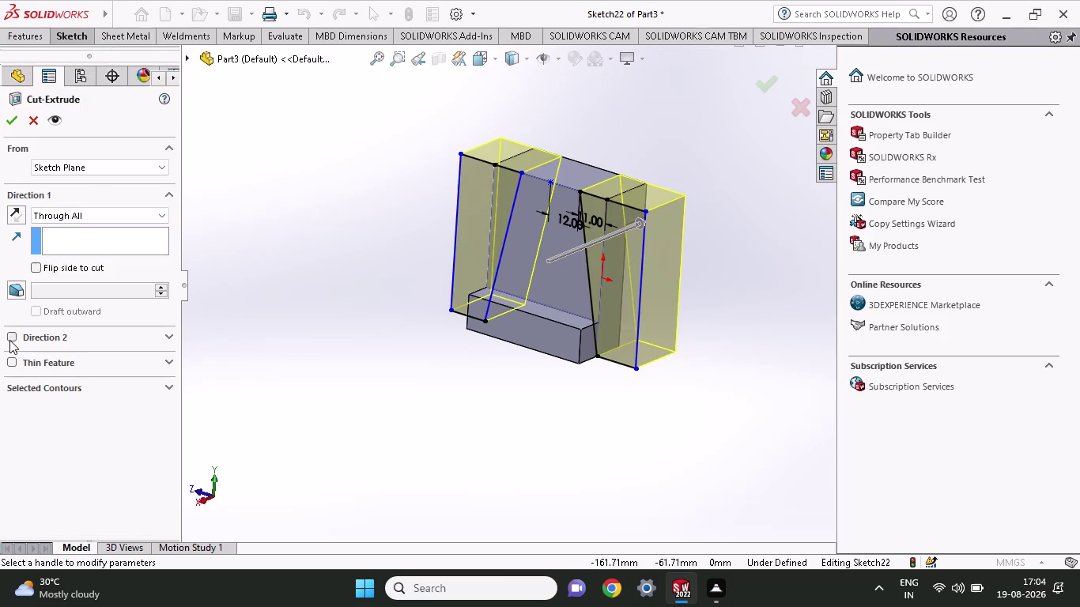
middle_drag(354, 354, 333, 386)
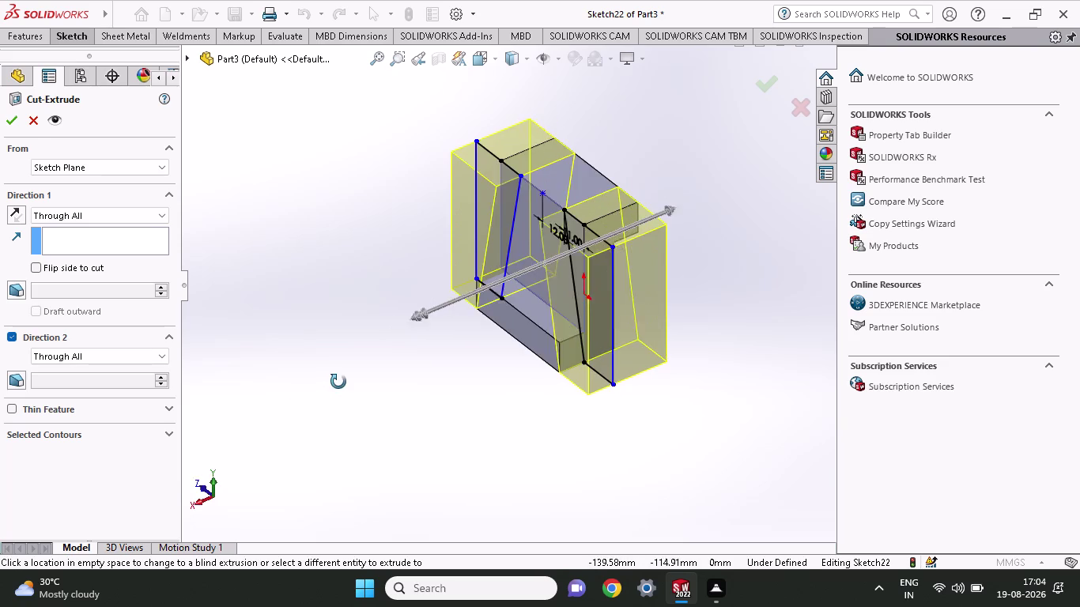
middle_drag(333, 386, 342, 379)
click(16, 128)
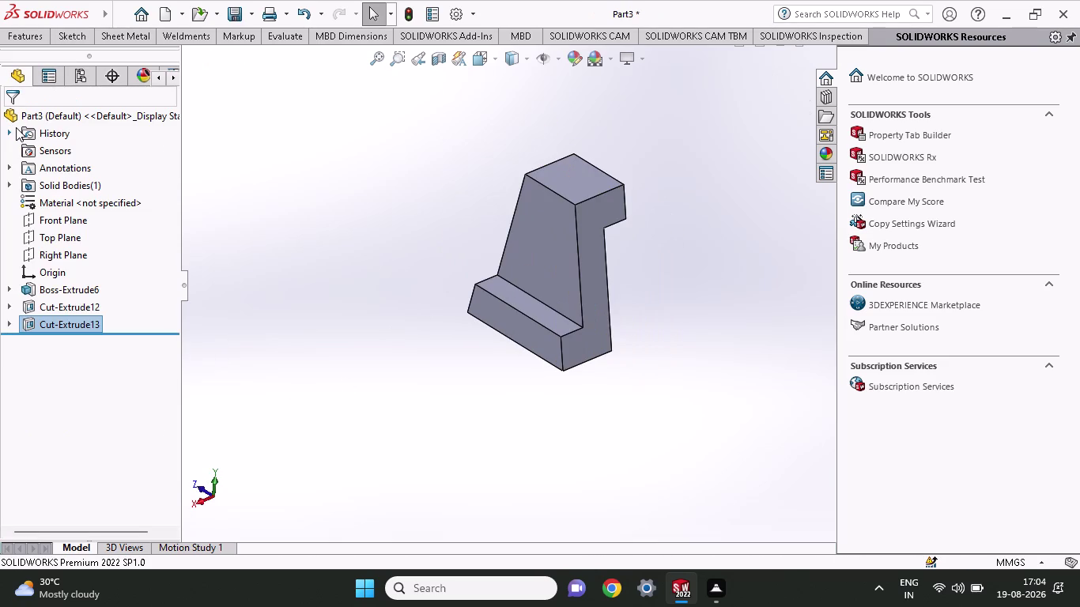
Orbit the finished part to inspect its side profile, tapered shape and stepped base.
middle_drag(326, 425, 408, 456)
scroll(up, 3)
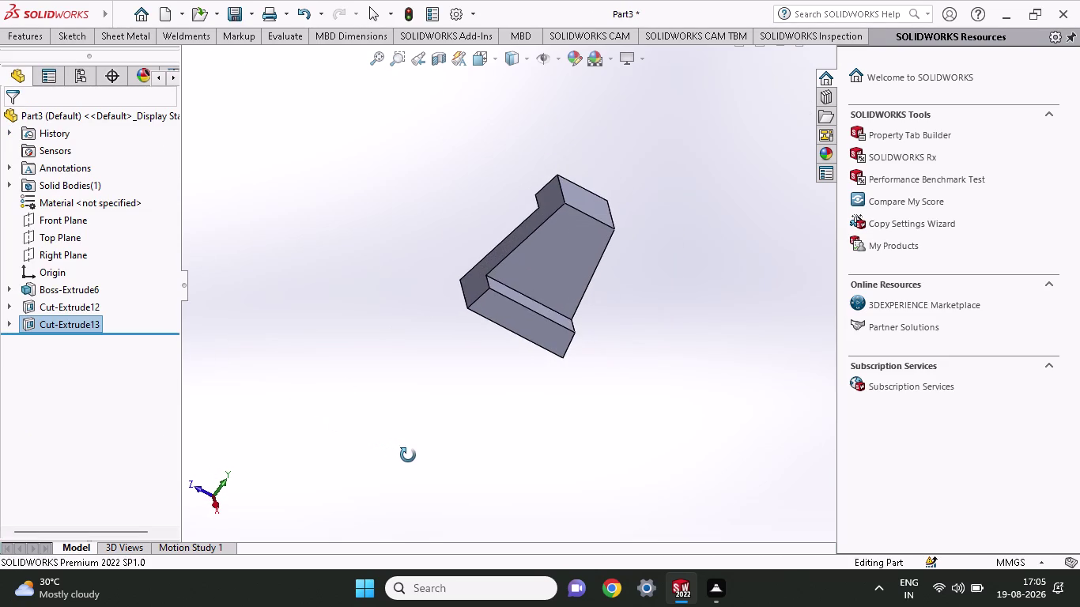
middle_drag(408, 455, 311, 323)
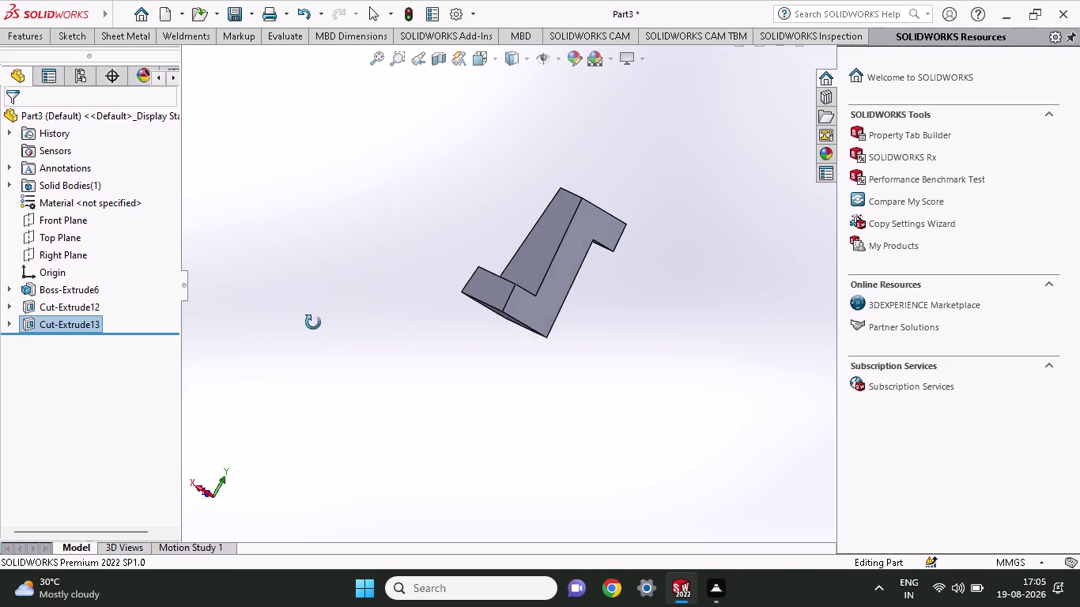
middle_drag(312, 324, 348, 396)
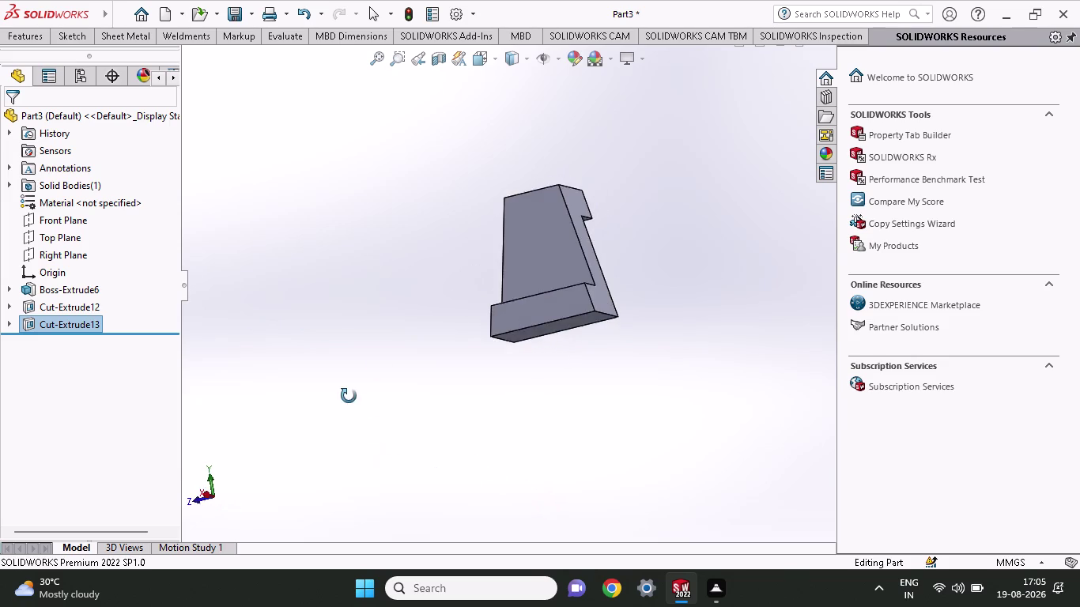
middle_drag(348, 396, 371, 434)
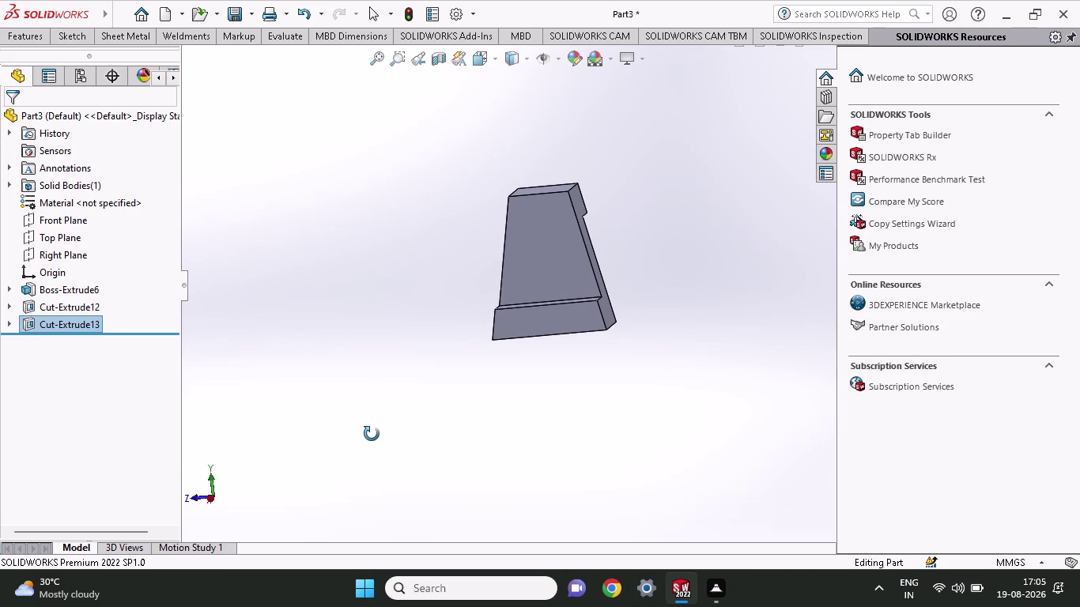
middle_drag(371, 434, 259, 424)
middle_drag(263, 425, 470, 457)
middle_click(469, 457)
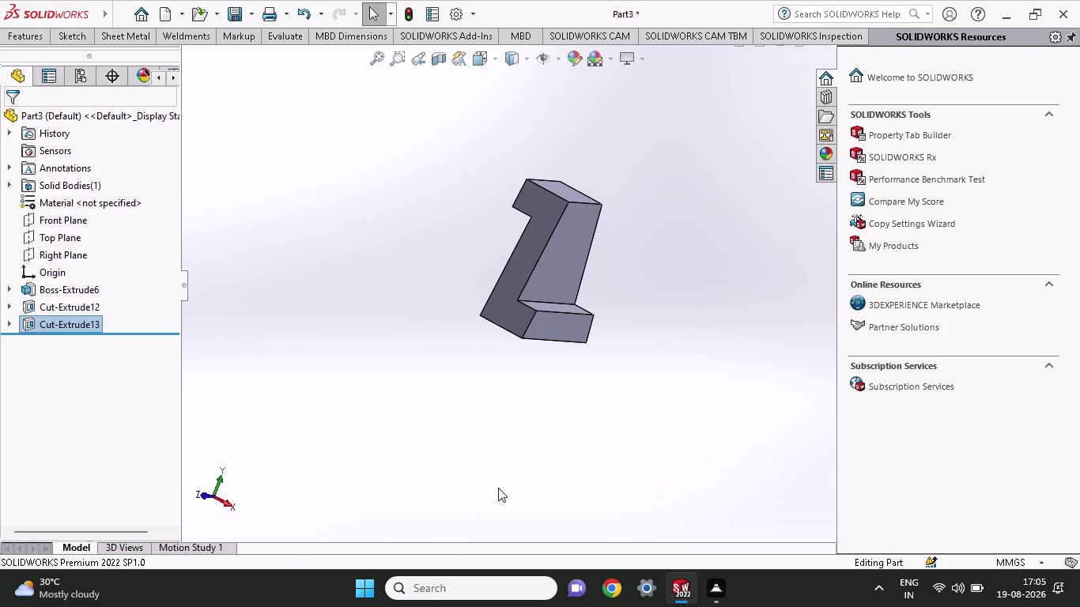
middle_drag(539, 458, 452, 413)
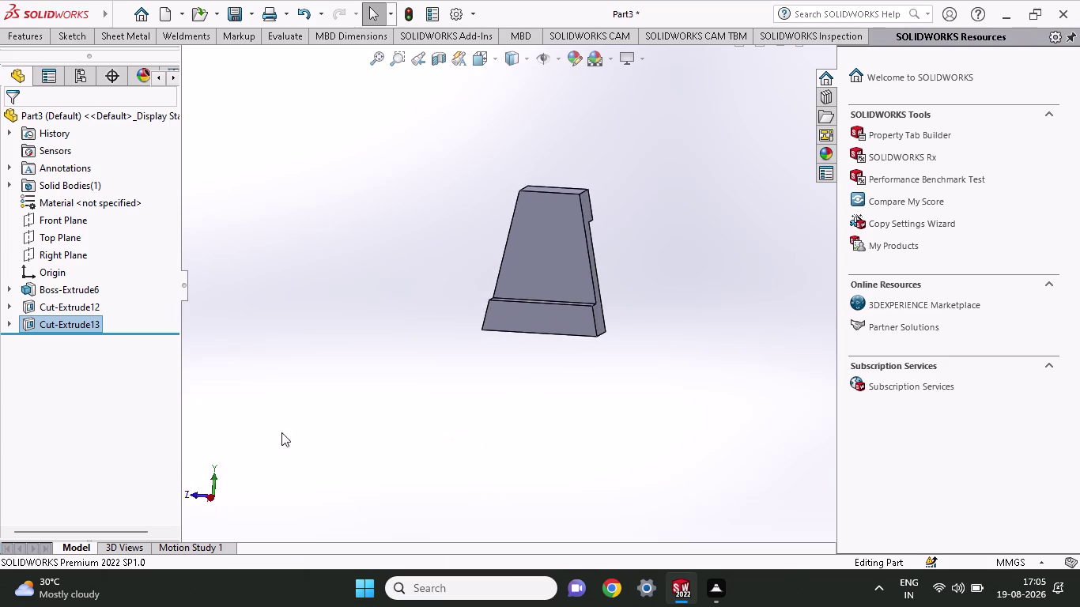